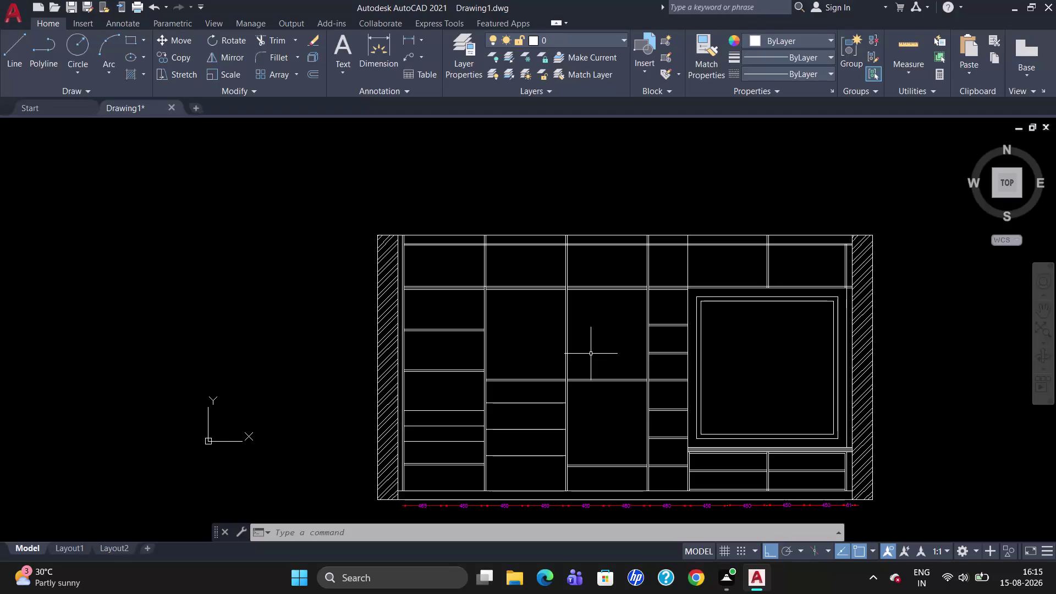
Zoom the view in on the top of the wardrobe's upper-left shelf column.
scroll(up, 3)
scroll(down, 3)
scroll(up, 3)
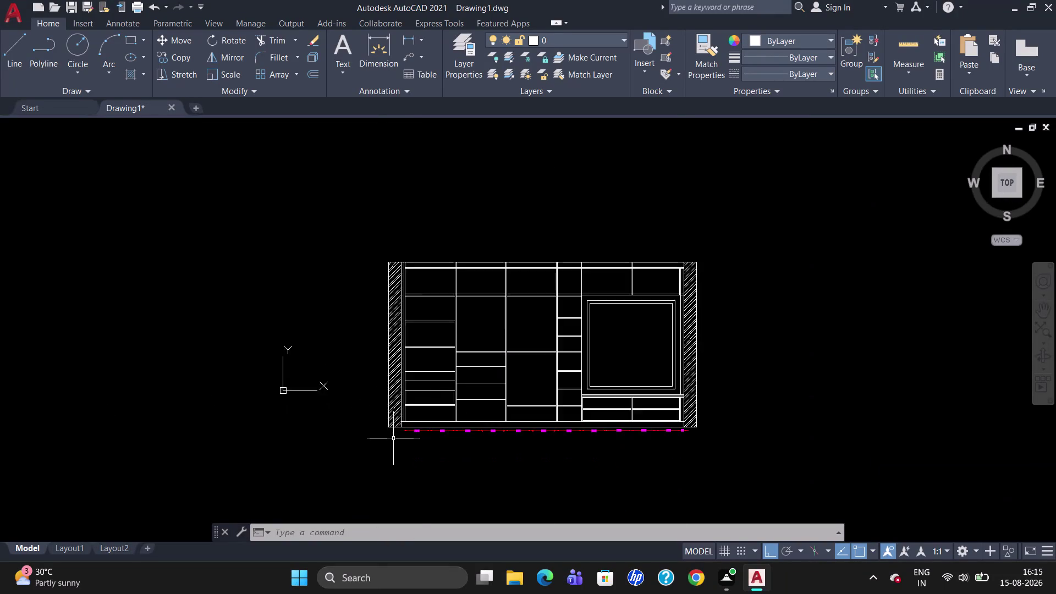
scroll(up, 3)
scroll(down, 3)
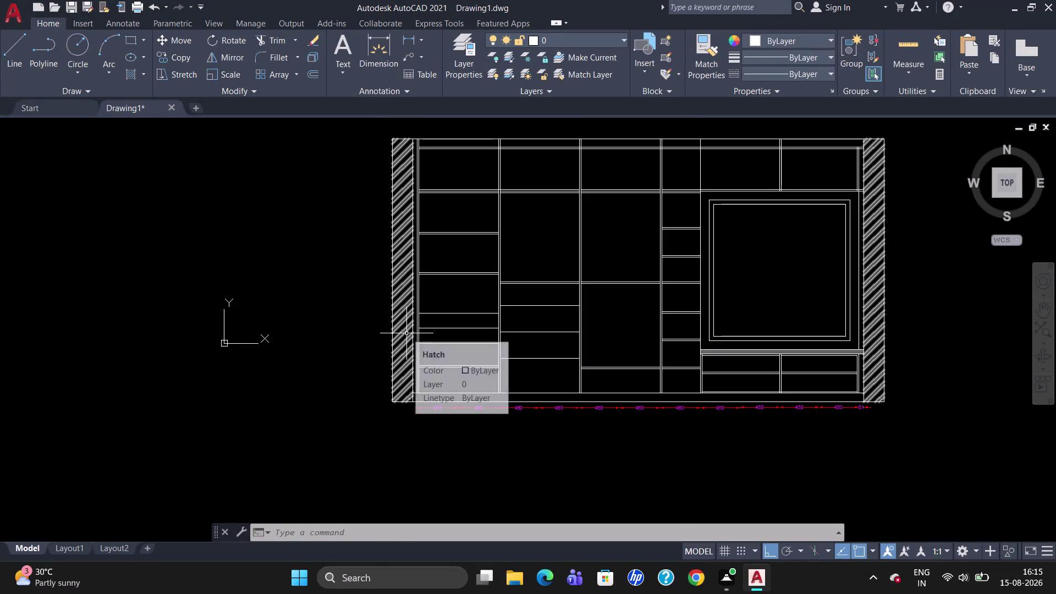
scroll(up, 3)
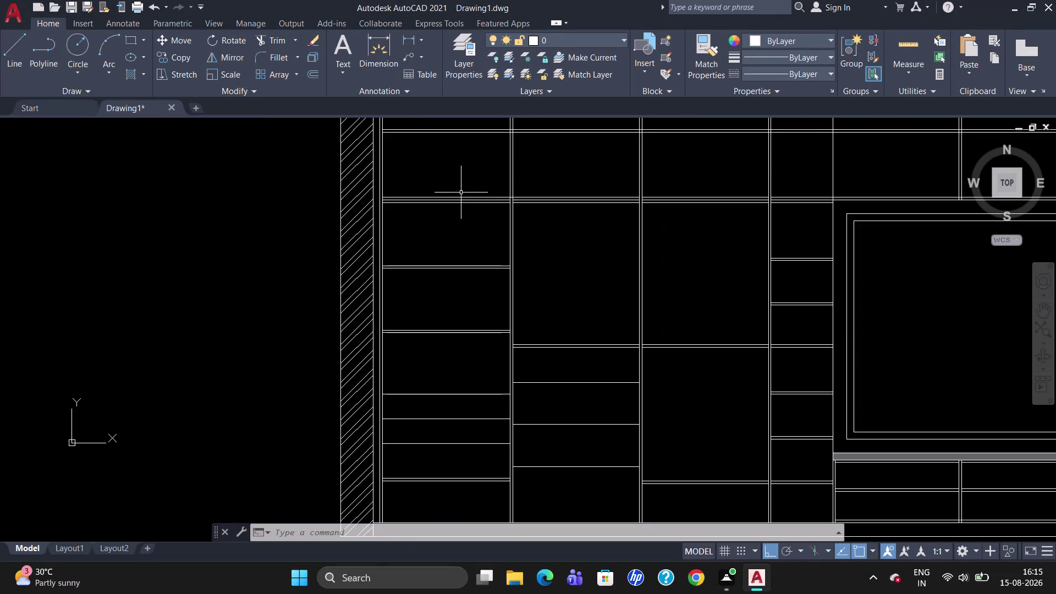
Add a 464 vertical dimension from the column top to the first shelf.
text(DLI)
key(Return)
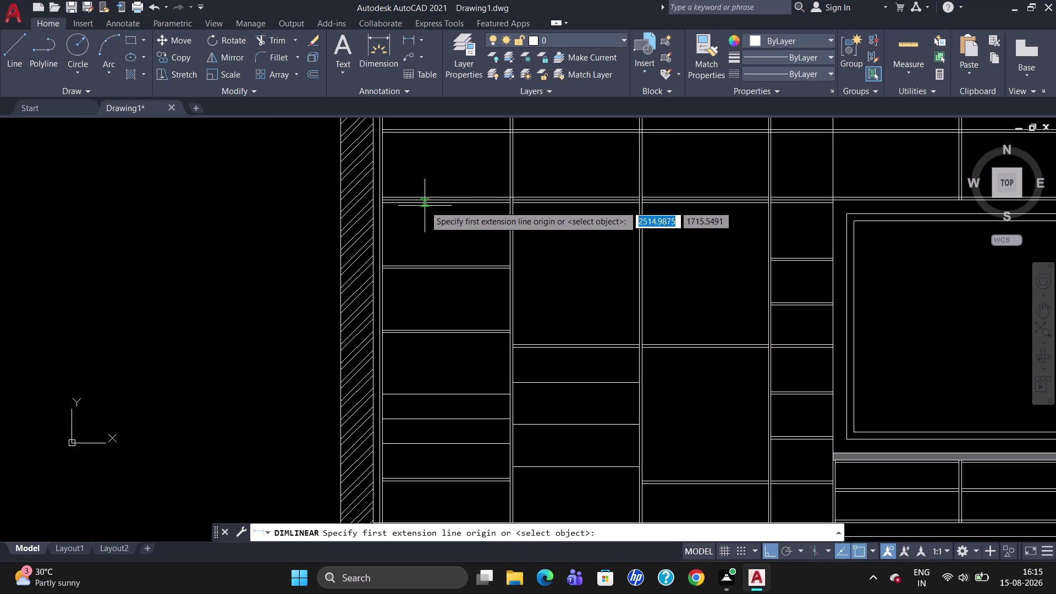
click(402, 133)
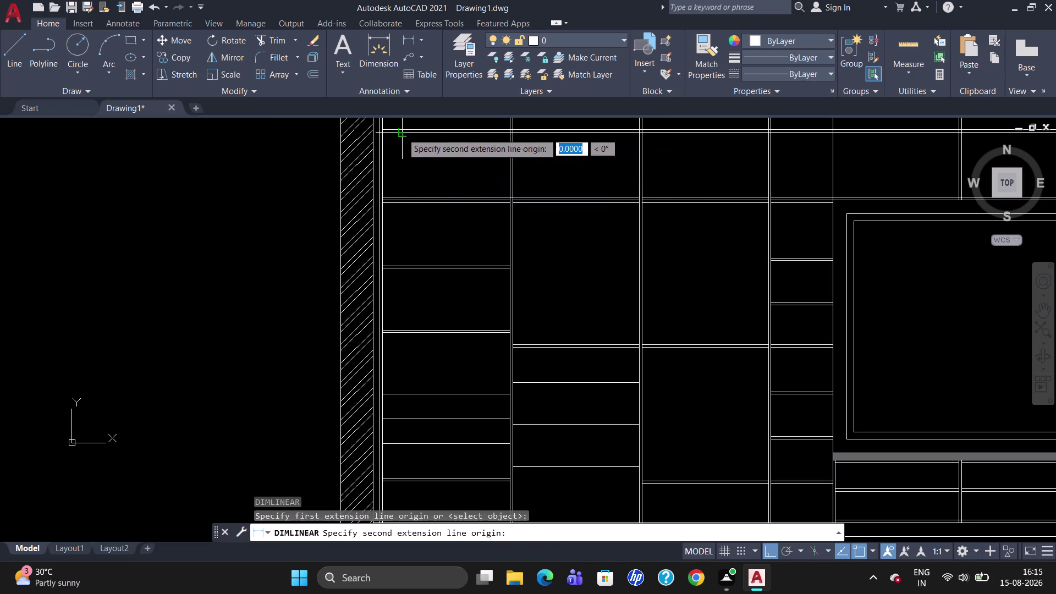
scroll(up, 3)
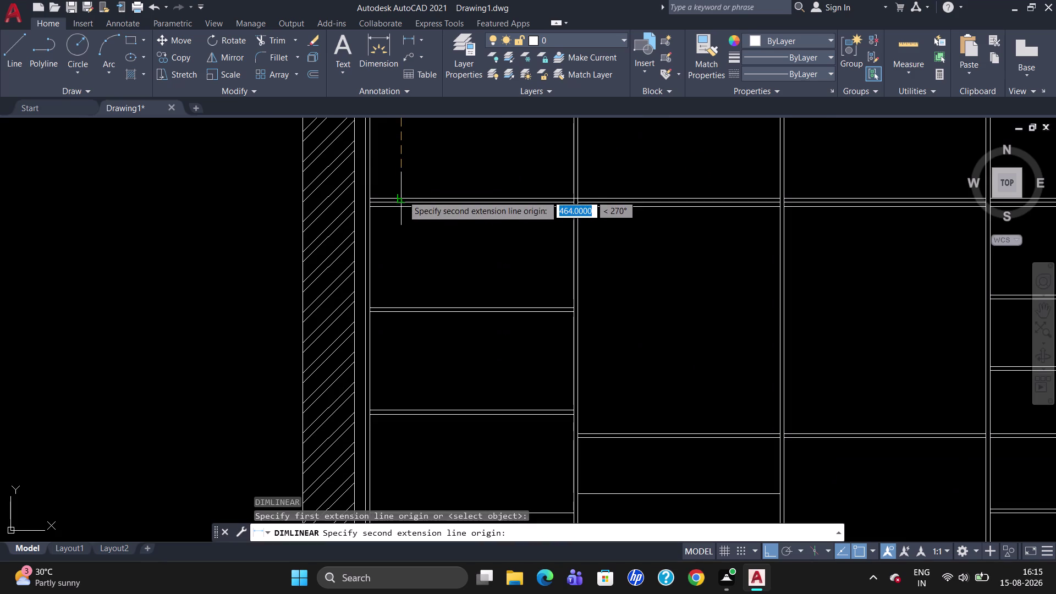
click(402, 197)
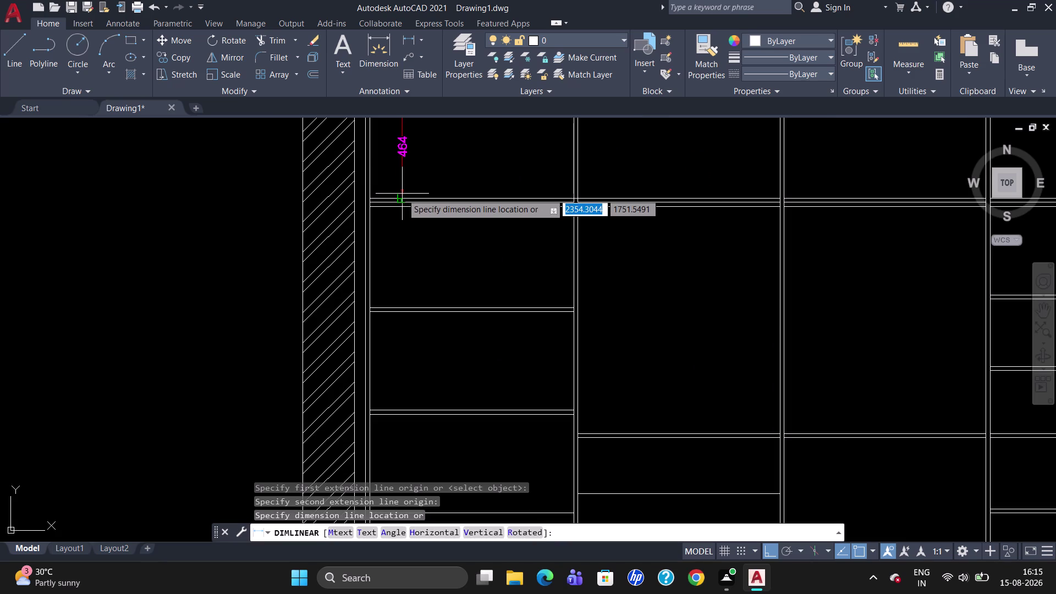
click(401, 193)
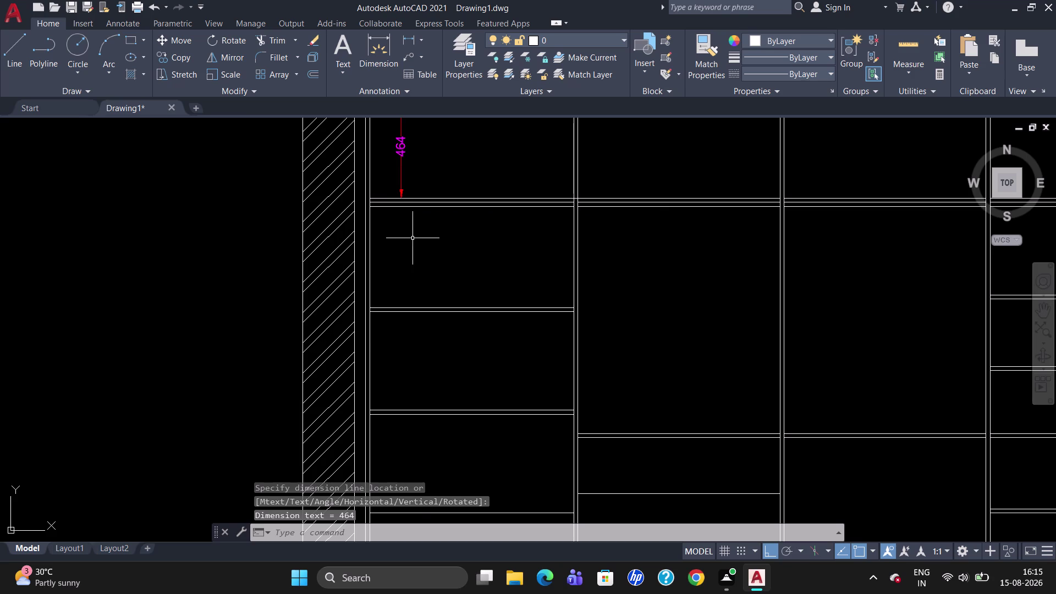
Add a 452 vertical dimension from the first shelf to the next one.
key(space)
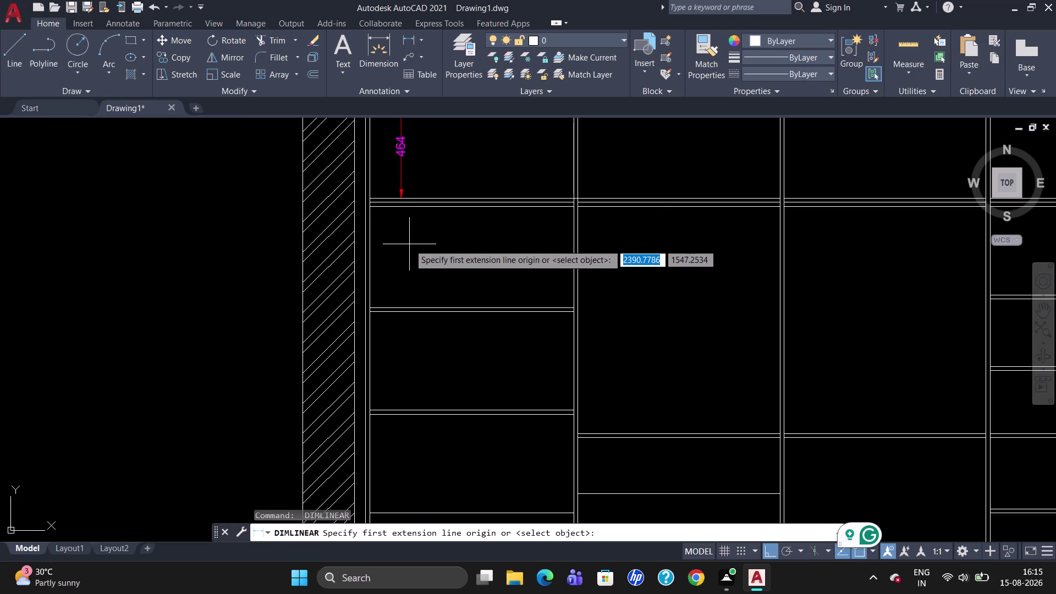
click(400, 205)
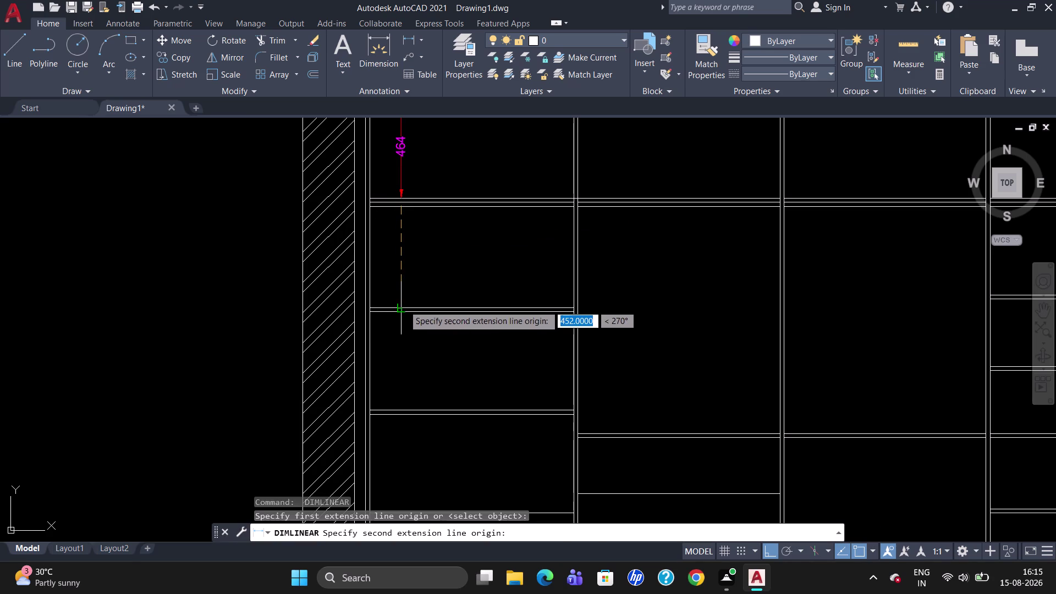
click(403, 304)
click(402, 303)
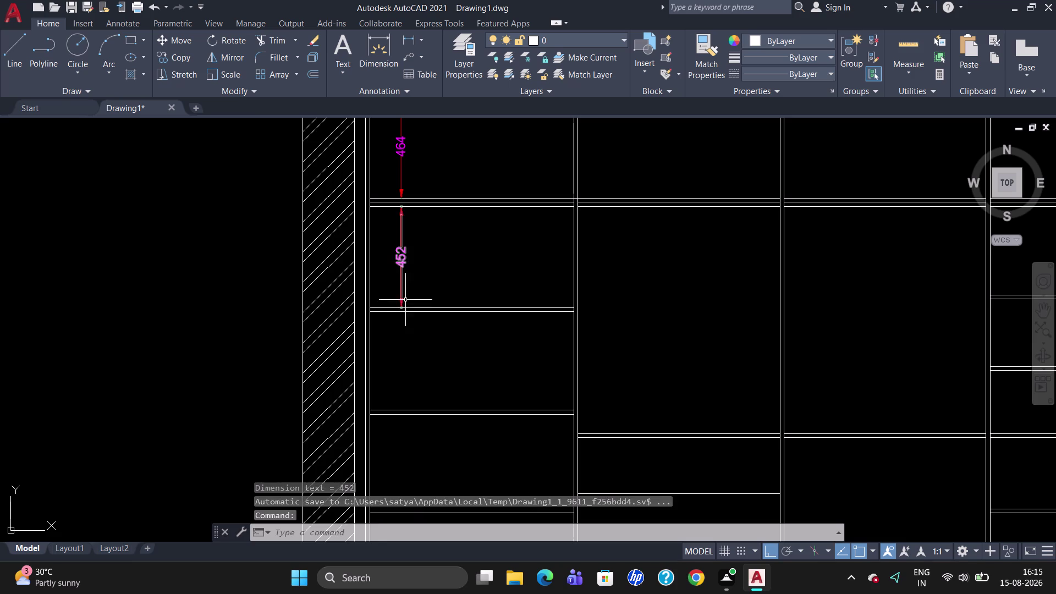
scroll(down, 3)
scroll(up, 3)
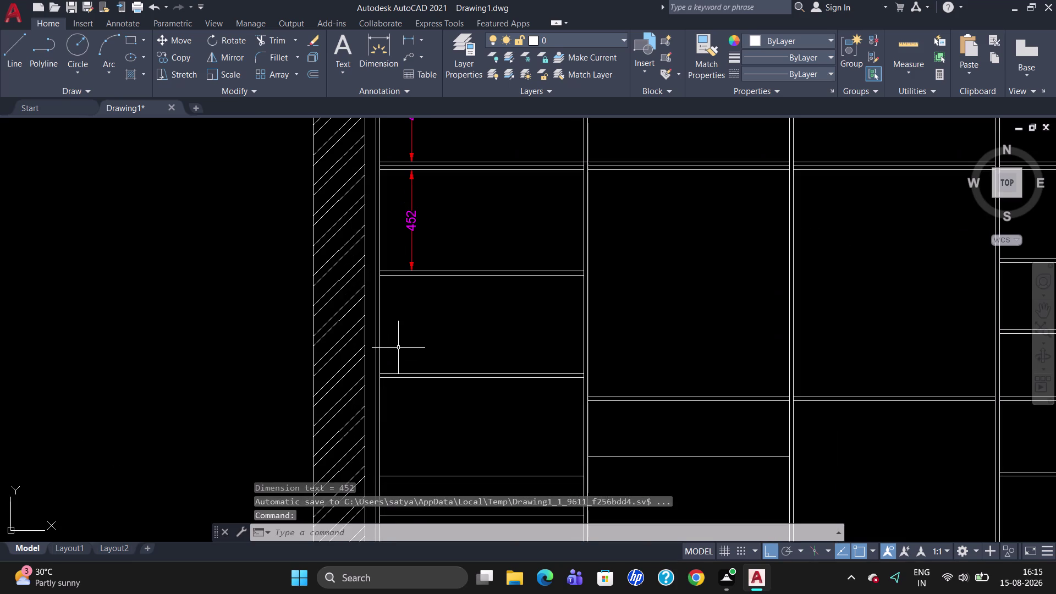
Add a 440 vertical dimension below the 452 in the left column.
text(D)
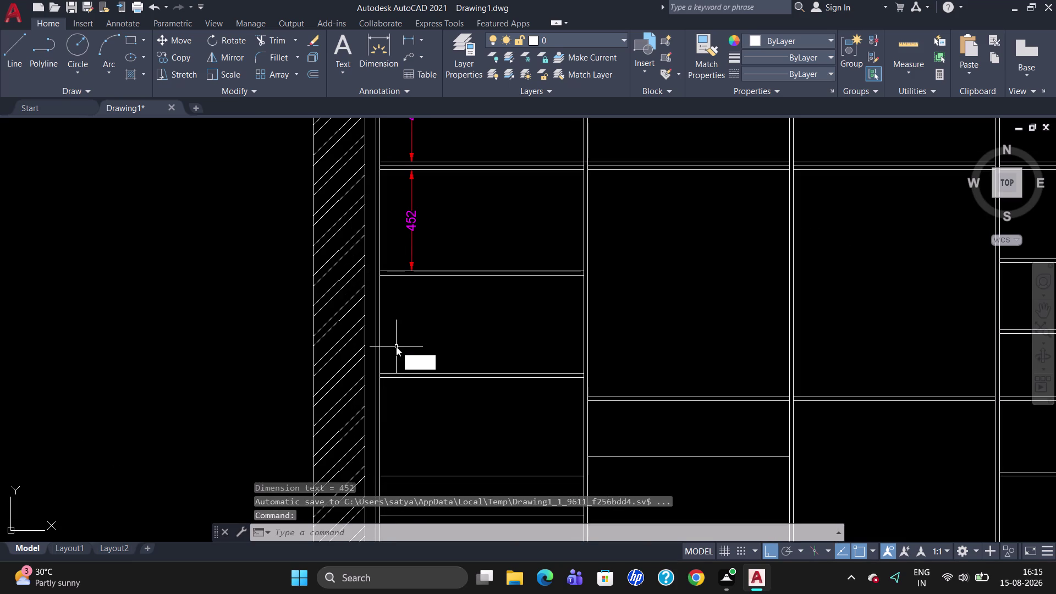
text(LI)
key(Return)
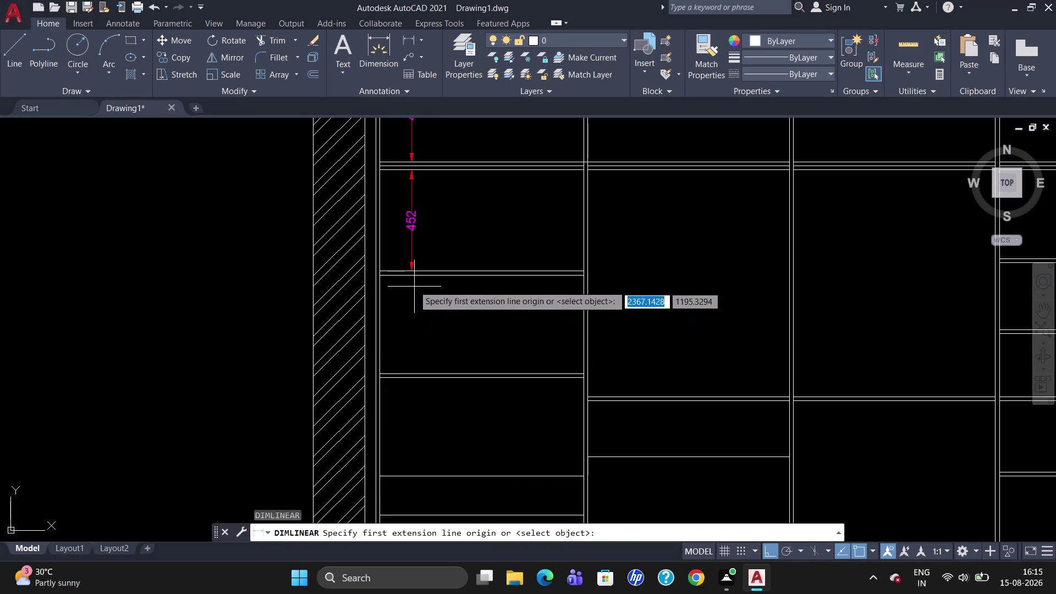
click(412, 277)
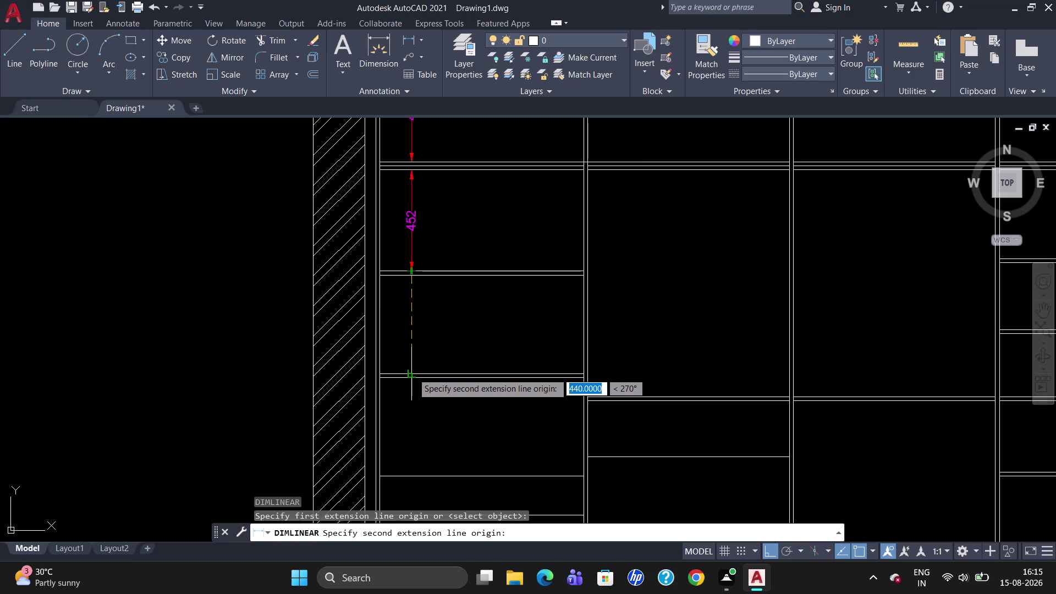
click(412, 372)
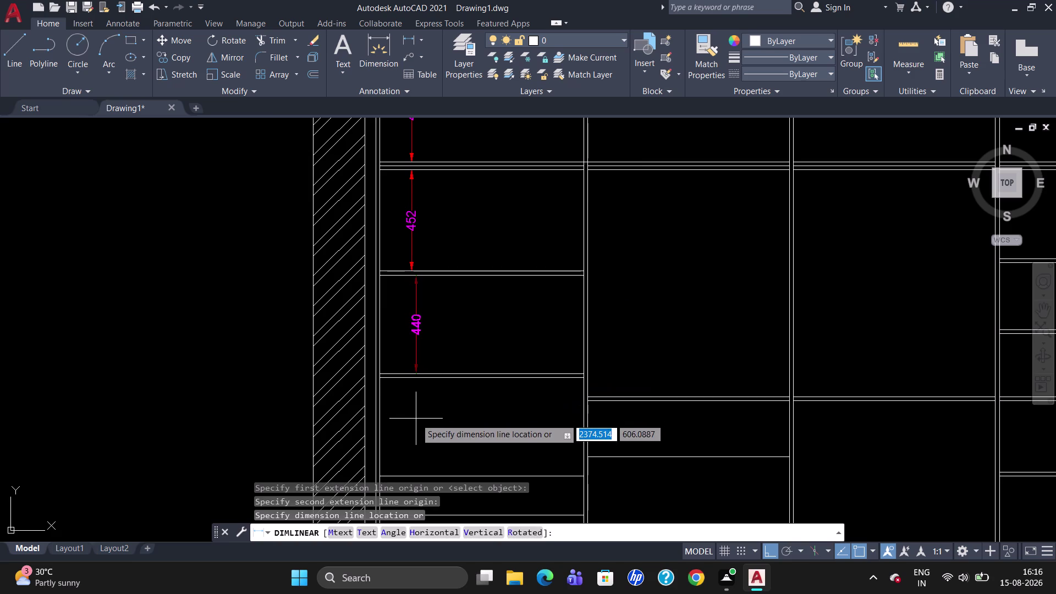
click(410, 413)
Adjust the view and start another linear dimension with DLI.
scroll(down, 3)
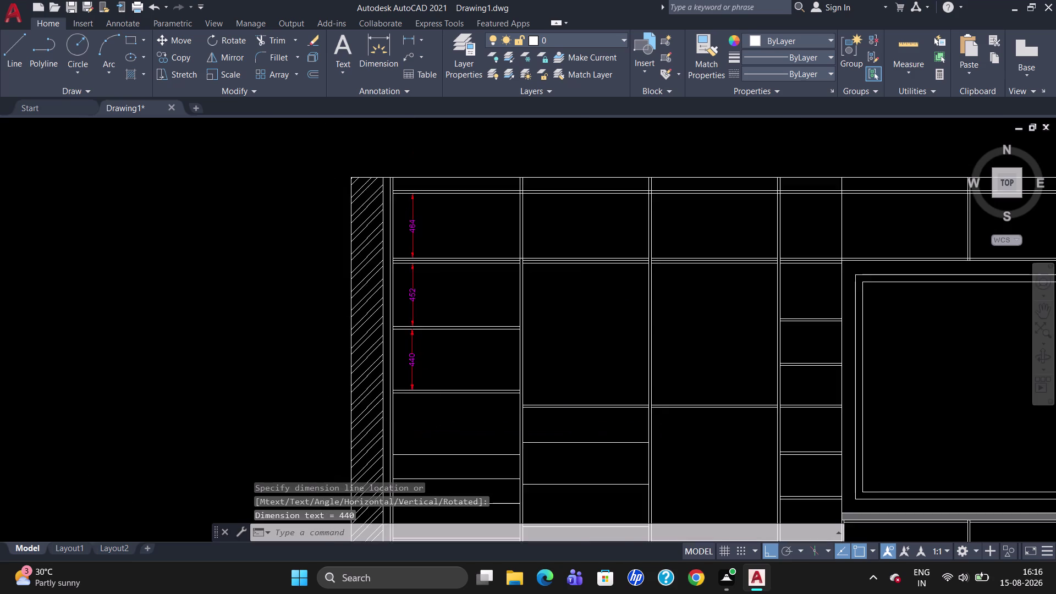
scroll(down, 3)
scroll(up, 3)
text(D)
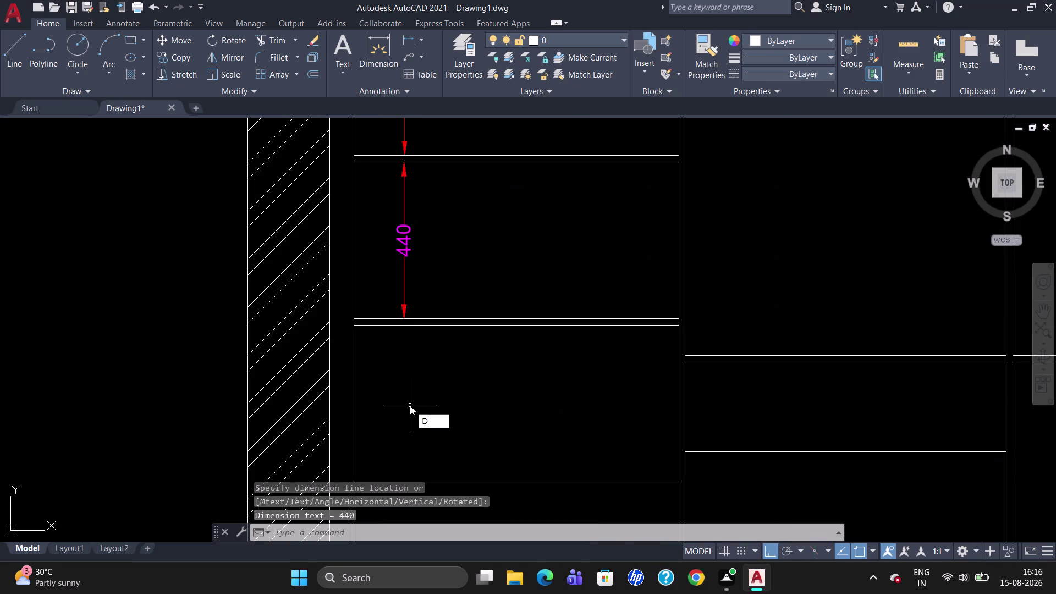
text(LI)
key(Return)
Add a second 440 vertical dimension to the next shelf down.
scroll(down, 3)
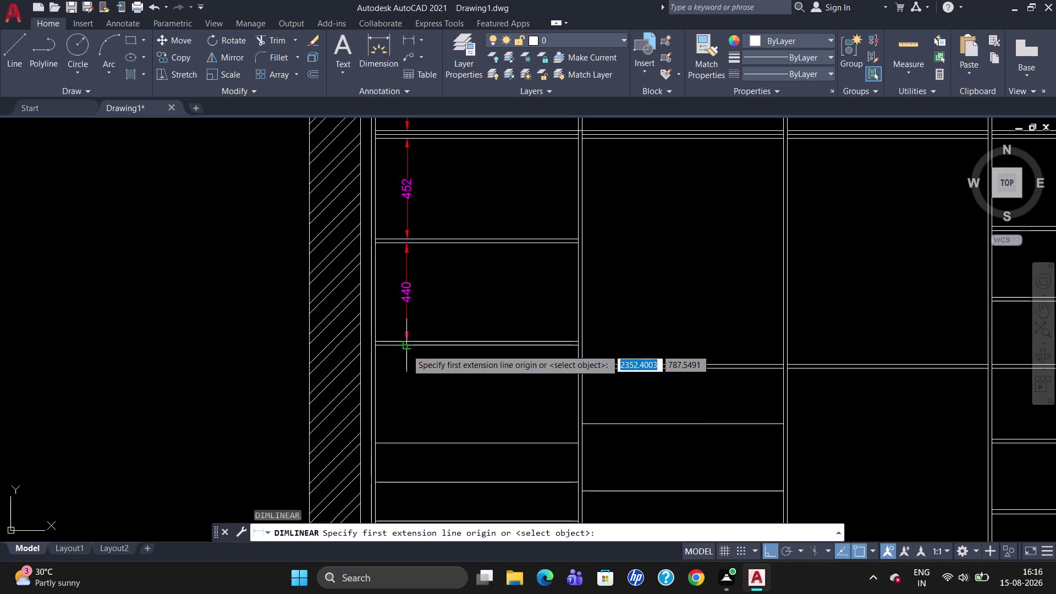
click(407, 349)
click(404, 442)
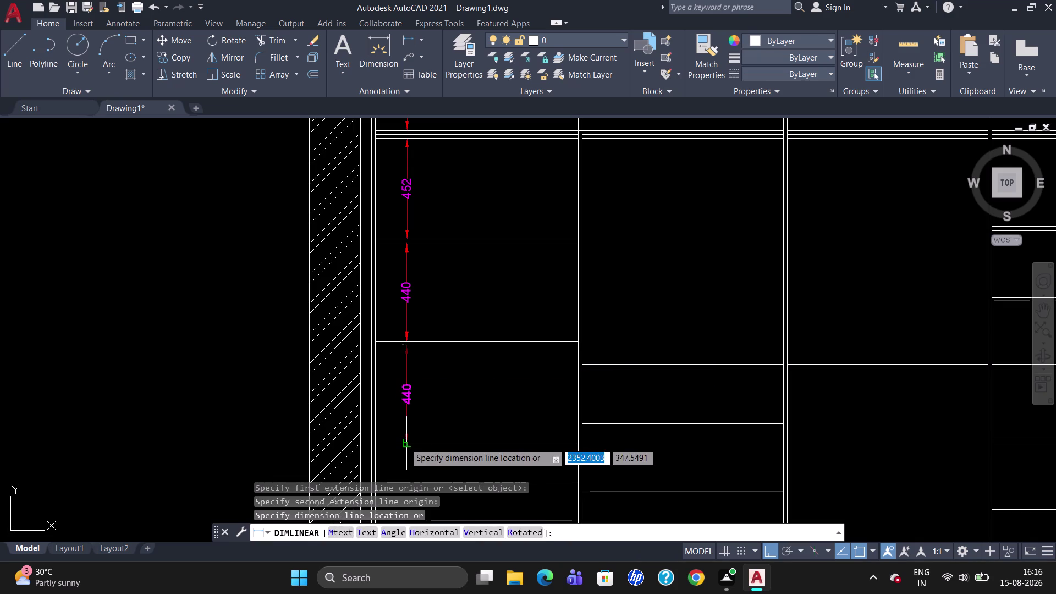
click(404, 442)
scroll(down, 3)
scroll(up, 3)
scroll(down, 3)
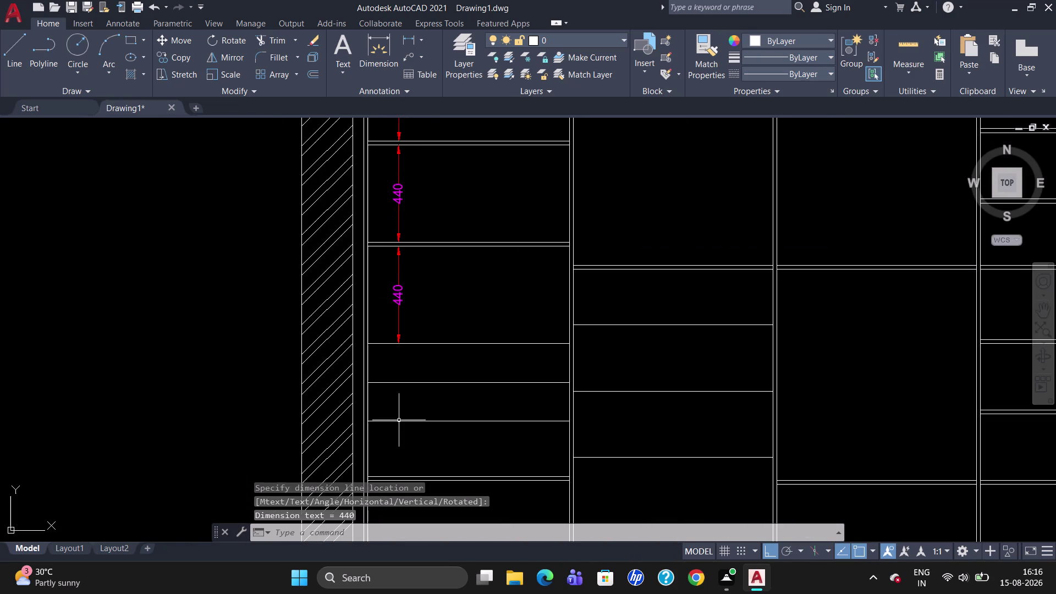
Add a 175 vertical dimension below the second 440.
key(space)
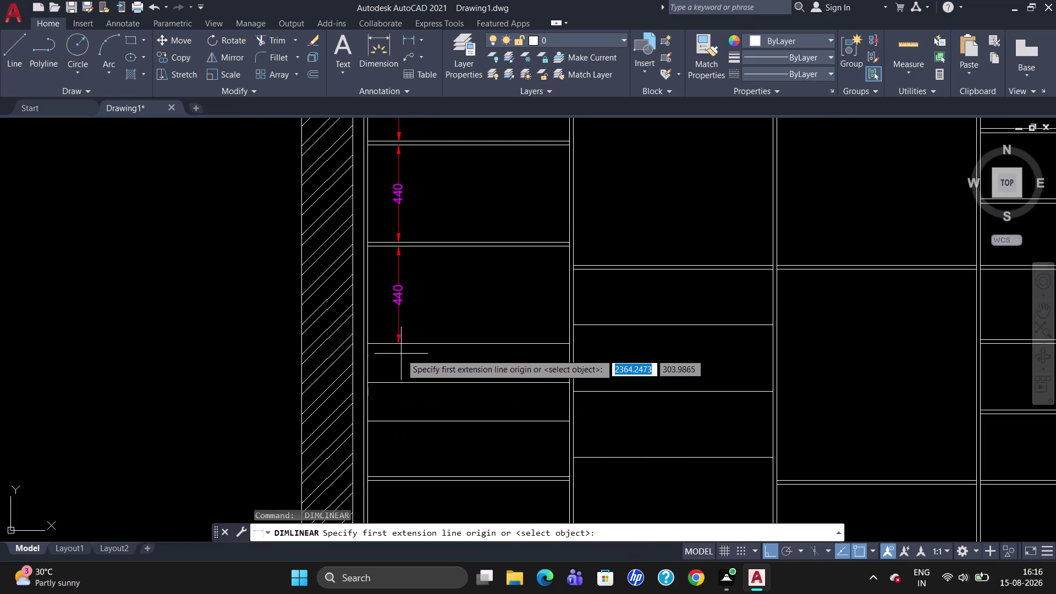
click(397, 348)
click(397, 384)
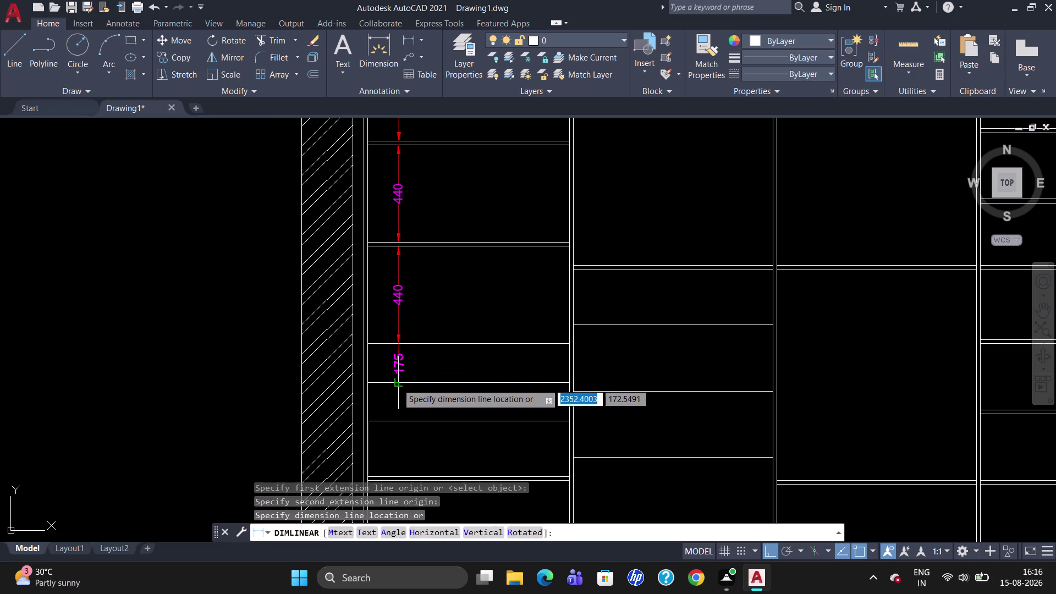
click(397, 384)
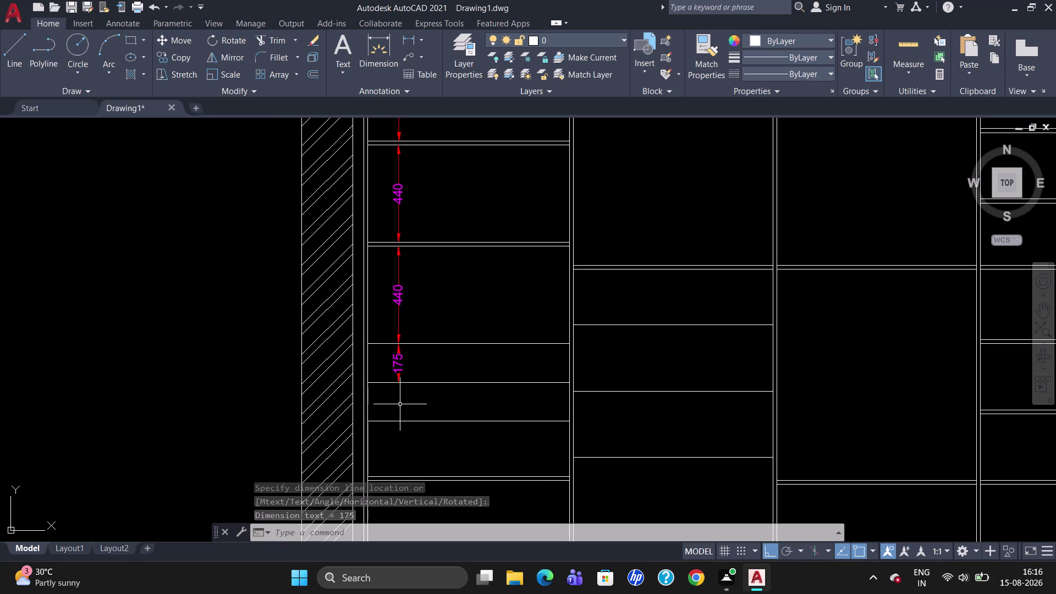
Add a second 175 vertical dimension below the first one.
key(space)
click(400, 385)
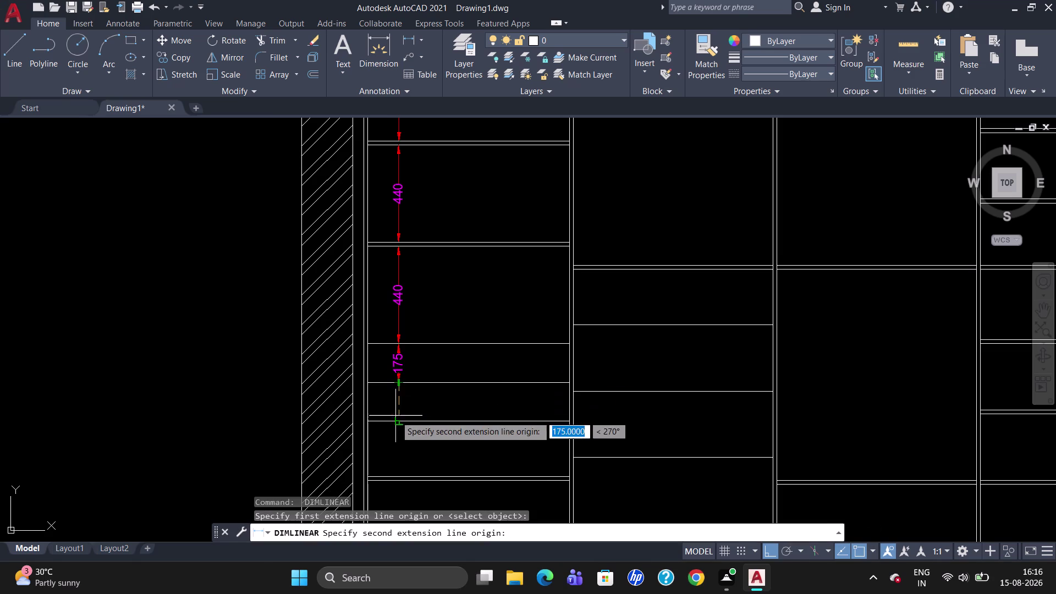
click(397, 420)
click(397, 419)
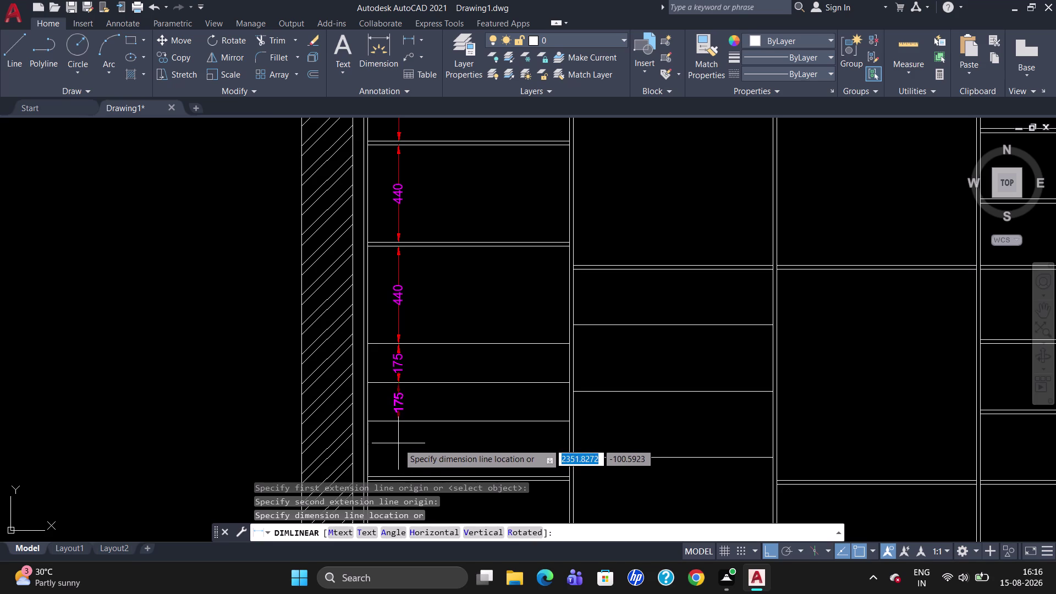
click(398, 443)
scroll(down, 3)
scroll(up, 3)
scroll(down, 3)
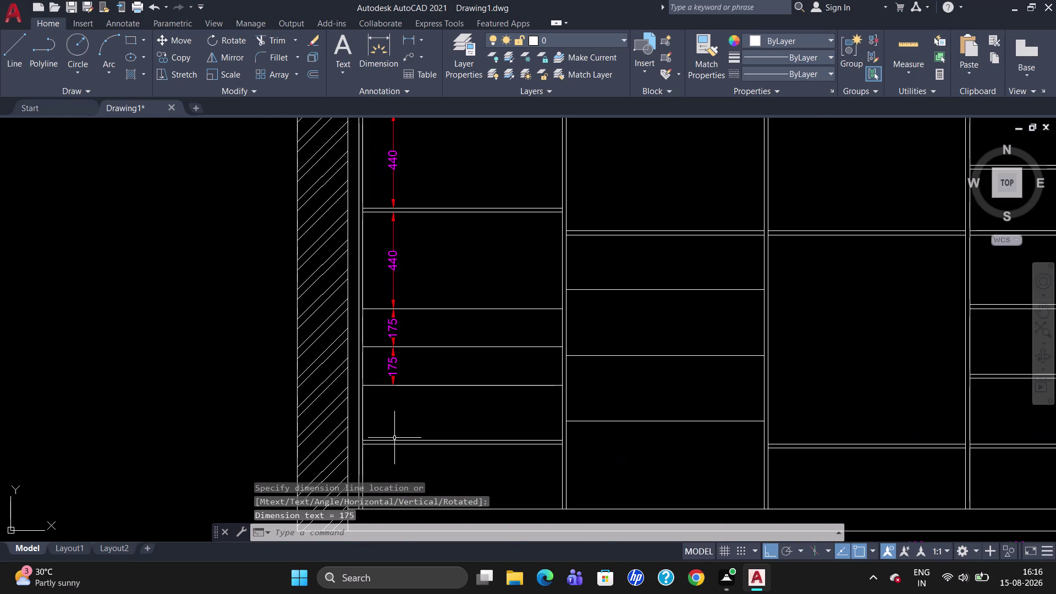
scroll(up, 3)
Add a 250 vertical dimension under the two 175s, then zoom out.
key(space)
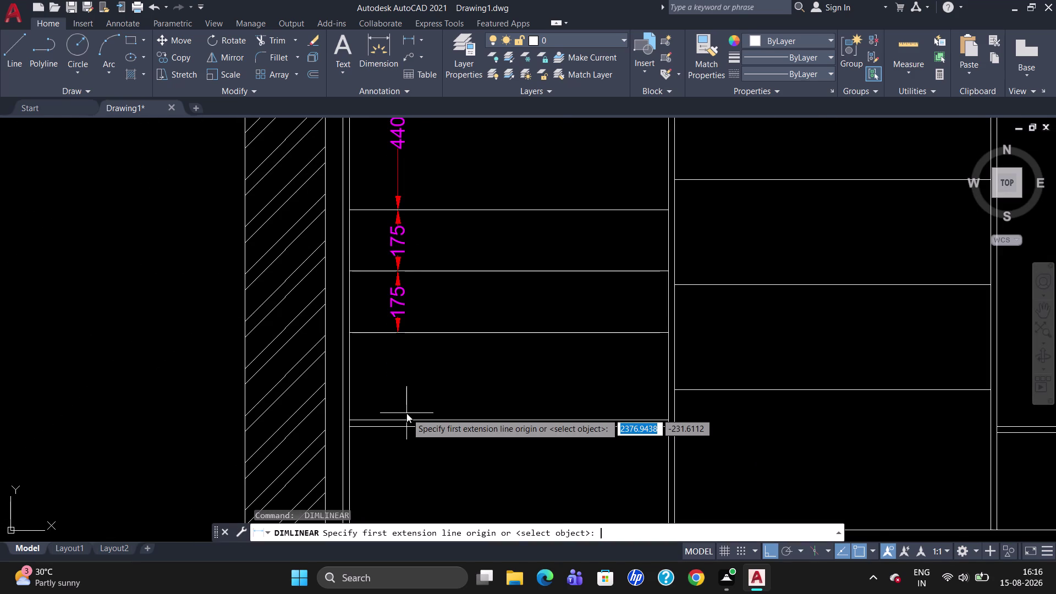
click(394, 337)
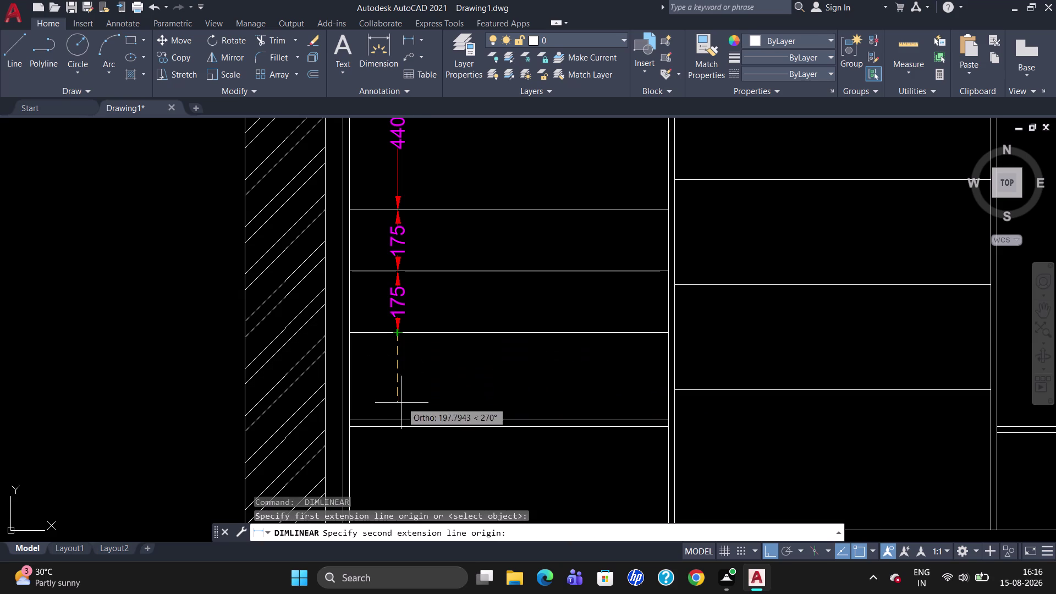
click(397, 420)
click(398, 420)
scroll(down, 3)
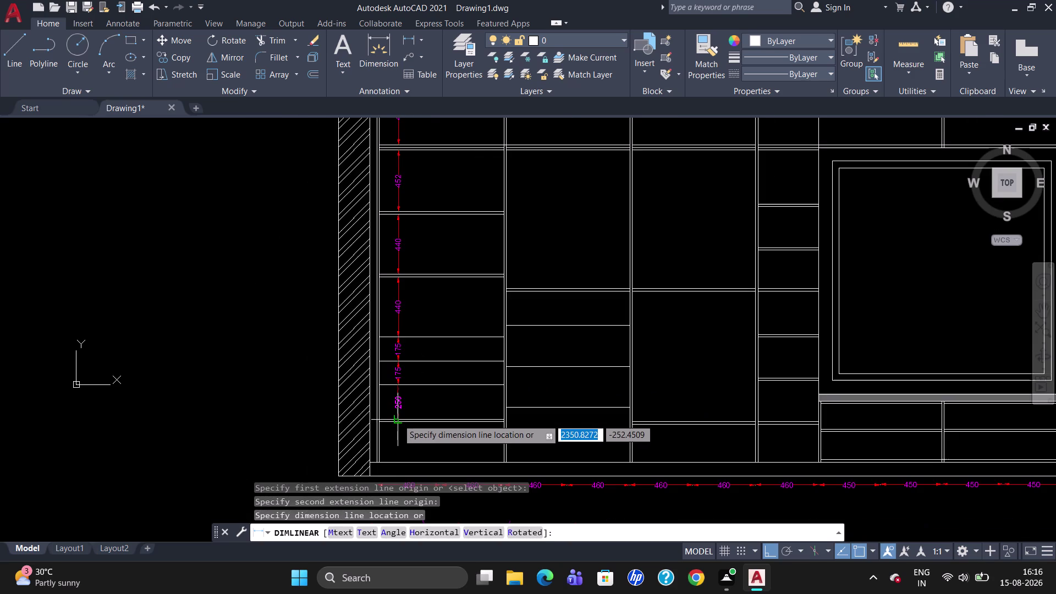
scroll(up, 3)
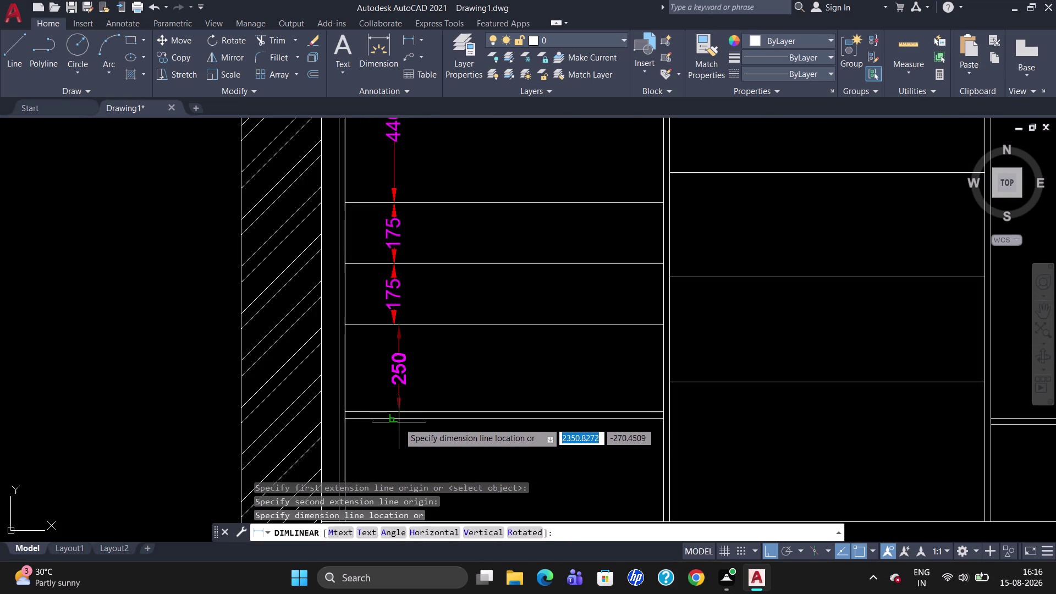
click(396, 420)
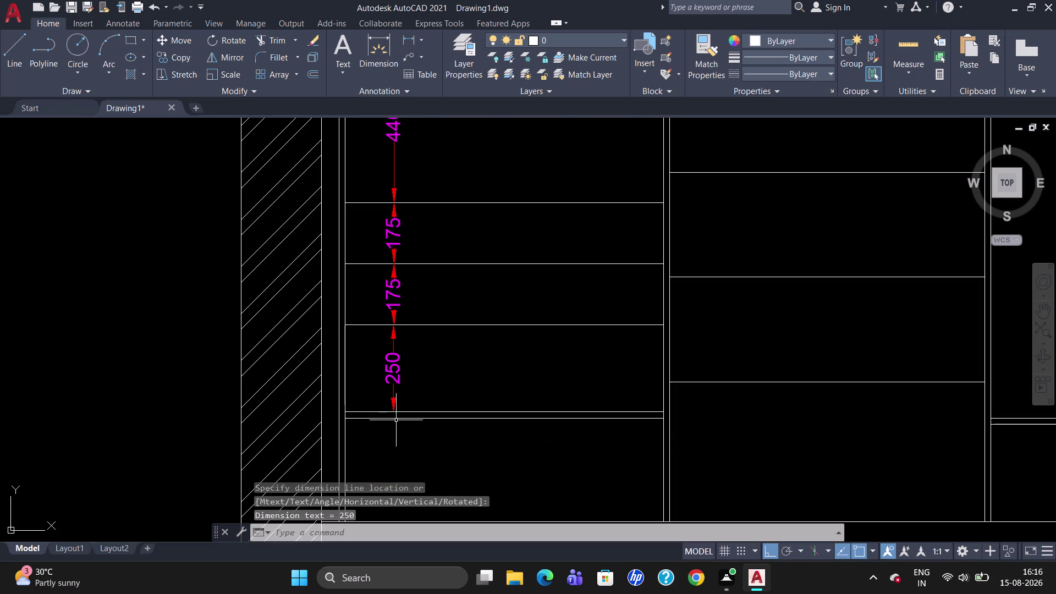
scroll(down, 3)
scroll(up, 3)
scroll(down, 3)
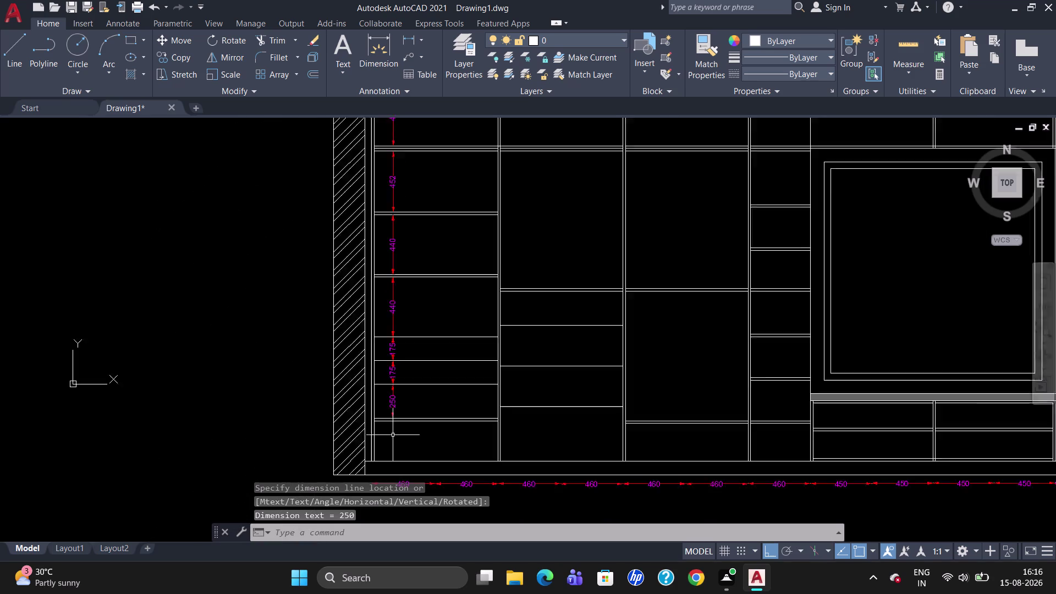
scroll(down, 3)
Dimension 296 from the lowest left-column shelf down to the wardrobe base.
key(space)
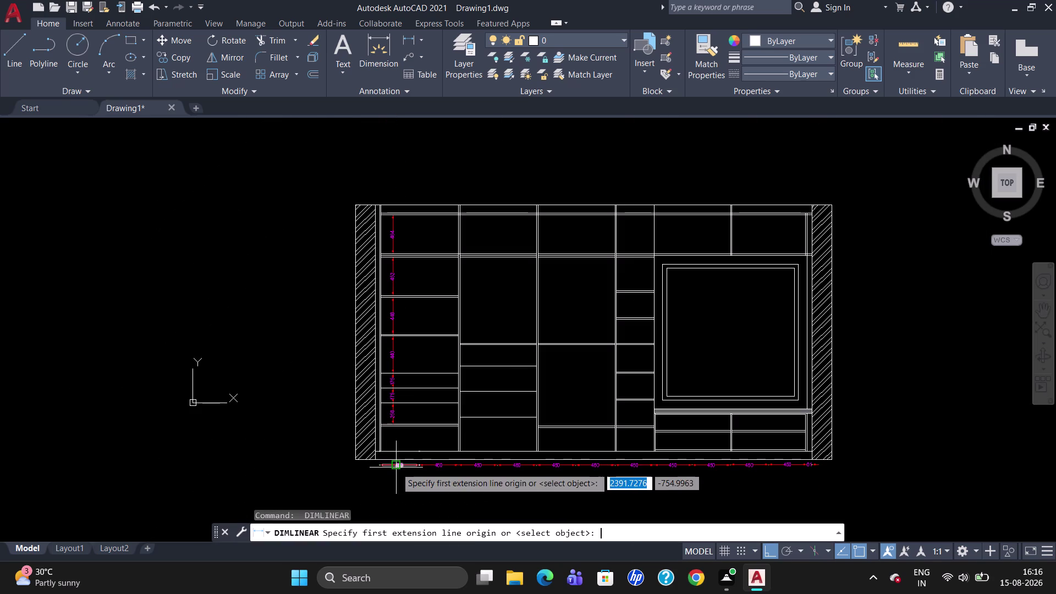
scroll(up, 3)
scroll(up, 3)
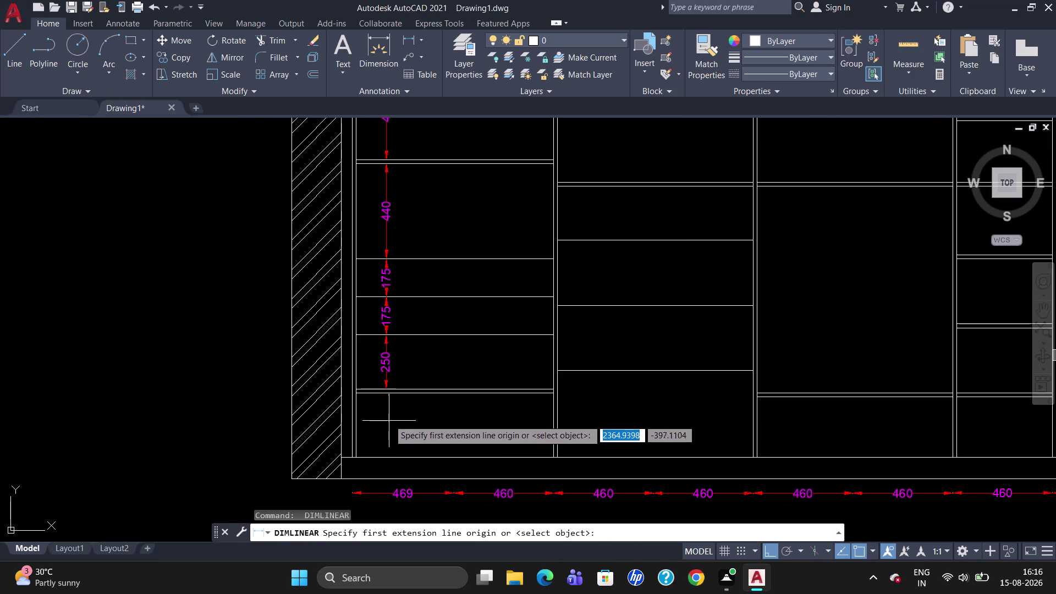
click(386, 393)
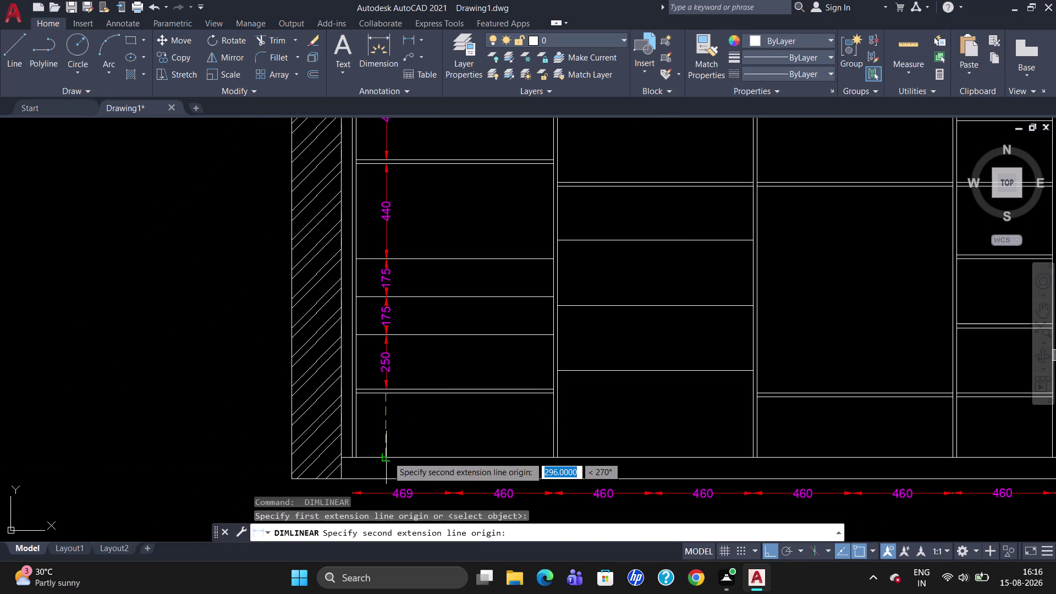
click(387, 456)
click(387, 456)
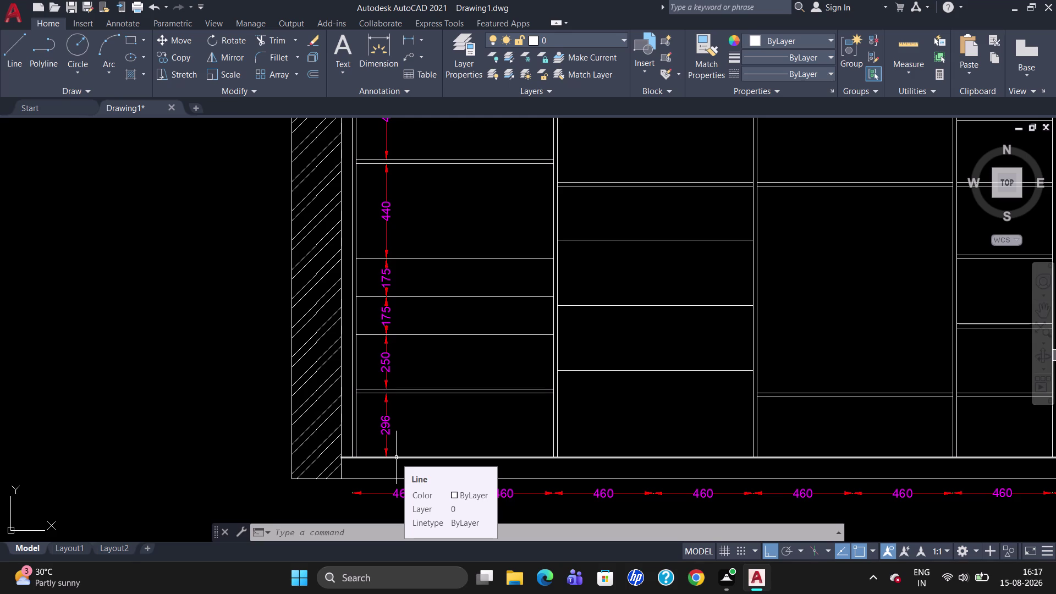
scroll(down, 3)
scroll(up, 3)
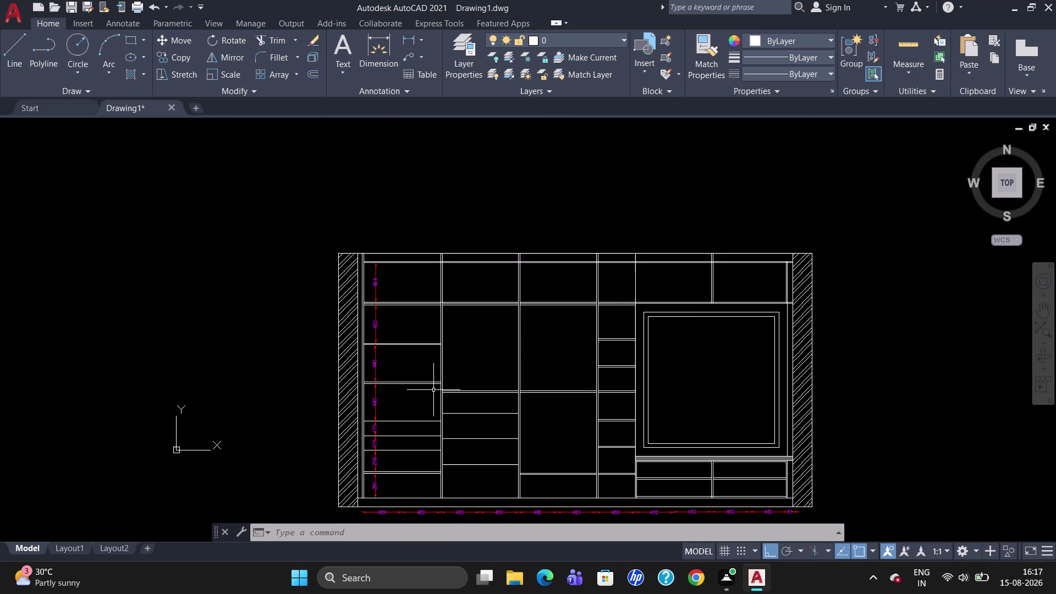
scroll(up, 3)
scroll(down, 3)
scroll(up, 3)
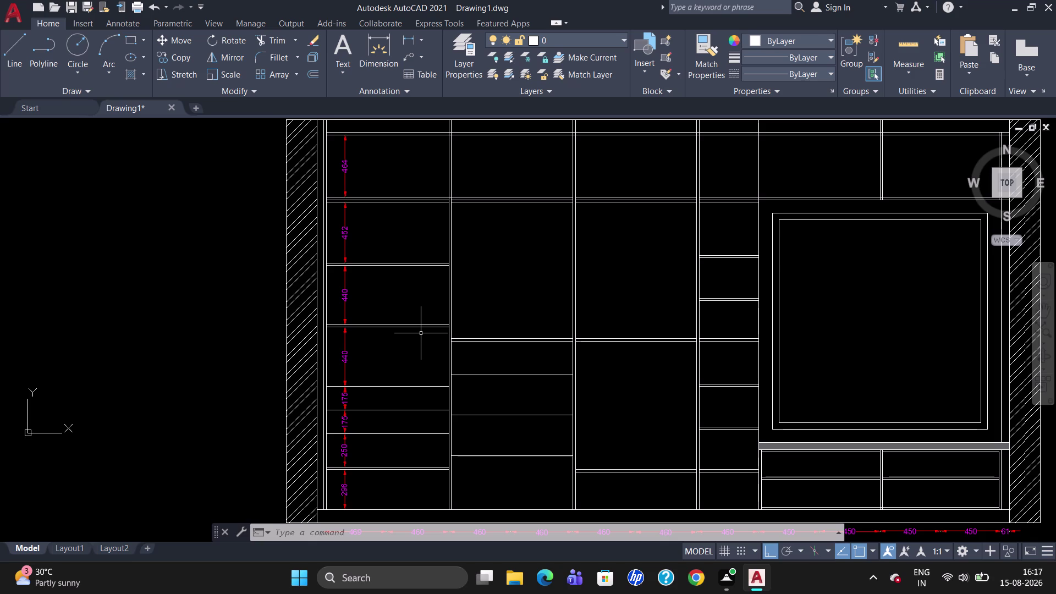
scroll(up, 3)
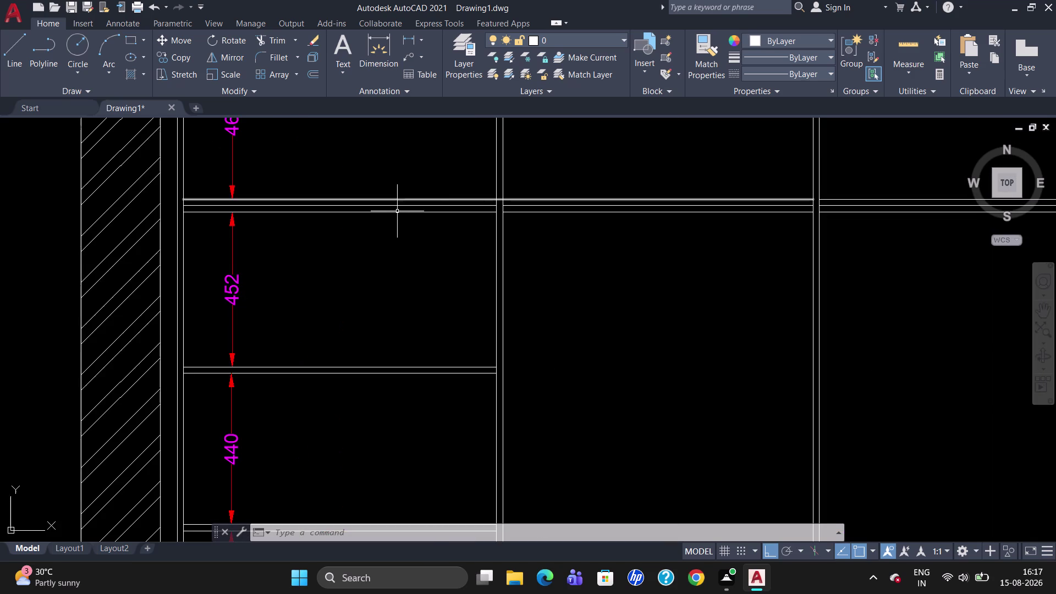
text(DLI)
key(Return)
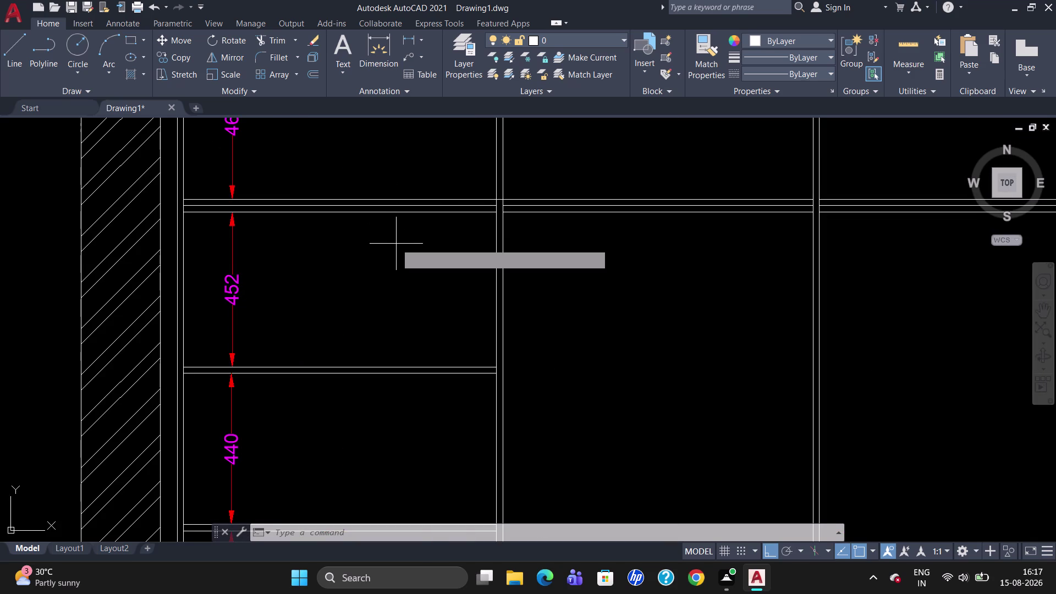
click(393, 200)
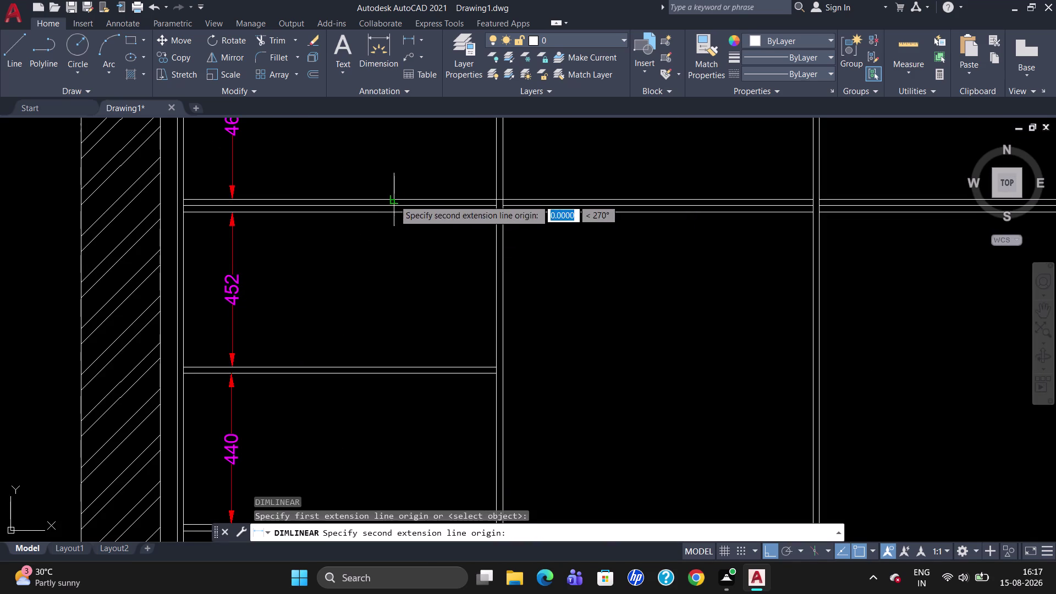
click(396, 216)
click(396, 215)
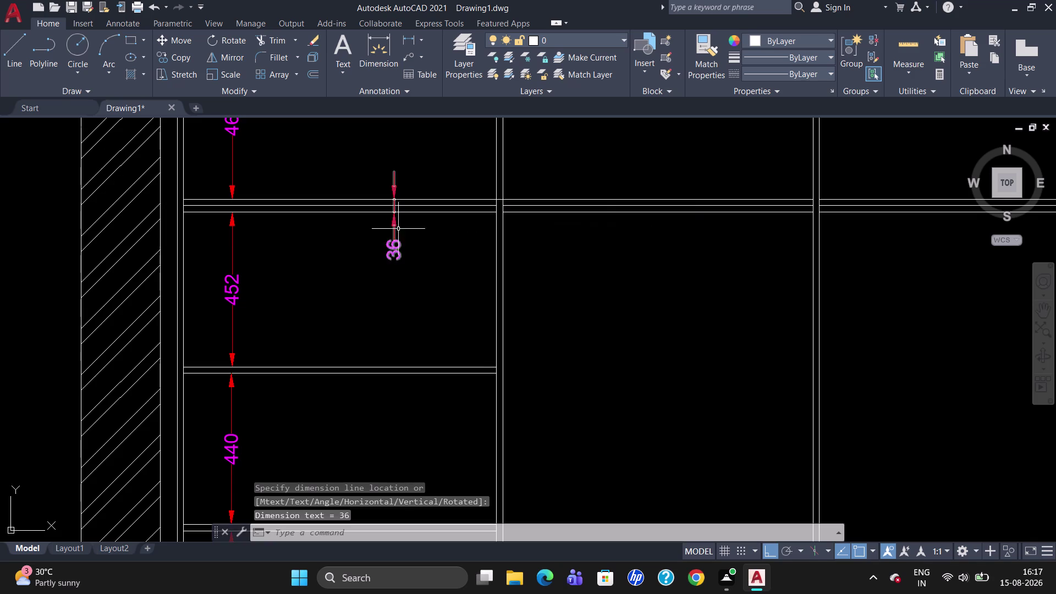
key(Escape)
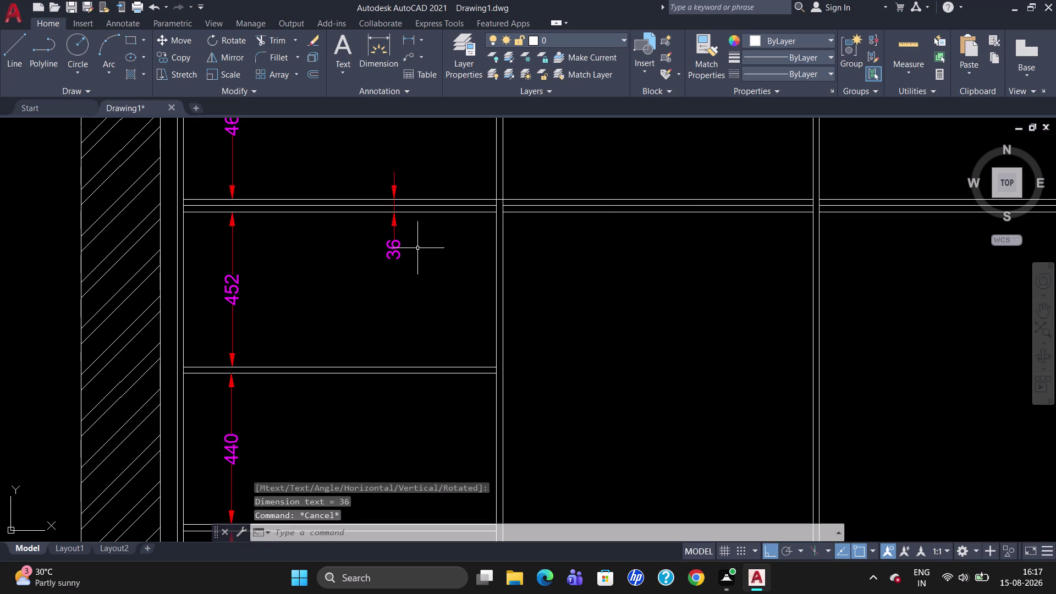
click(392, 235)
key(Delete)
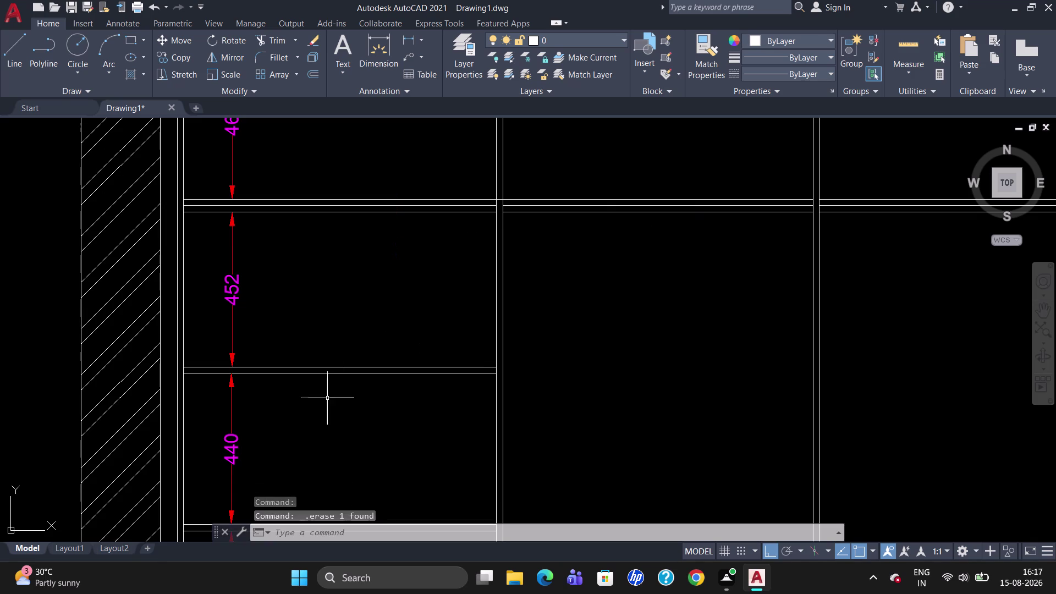
scroll(down, 3)
scroll(up, 3)
scroll(down, 3)
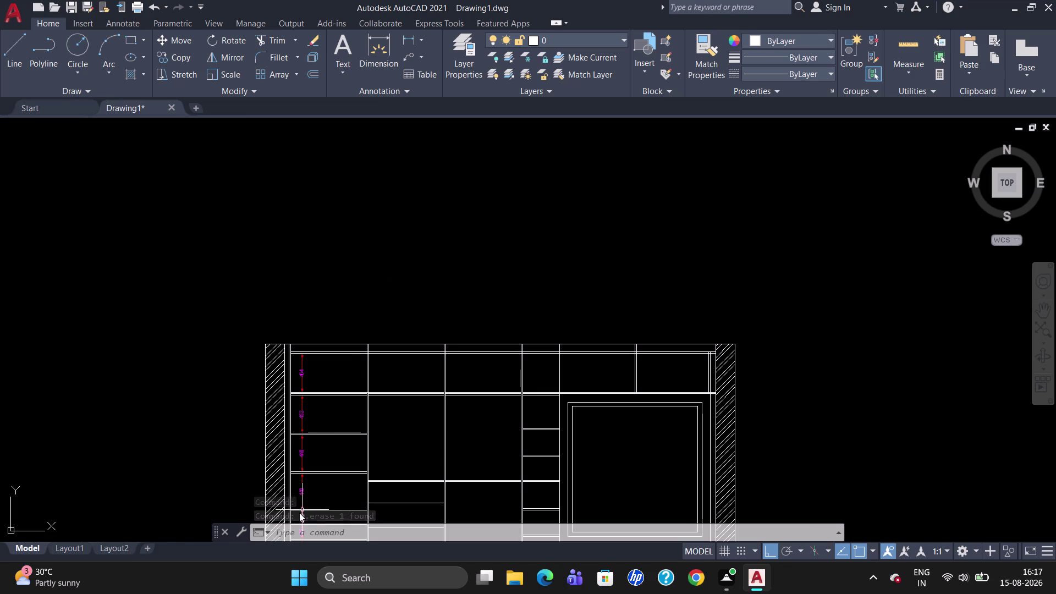
scroll(up, 3)
scroll(down, 3)
Delete the 250 and 296 dimensions from the left column.
scroll(up, 3)
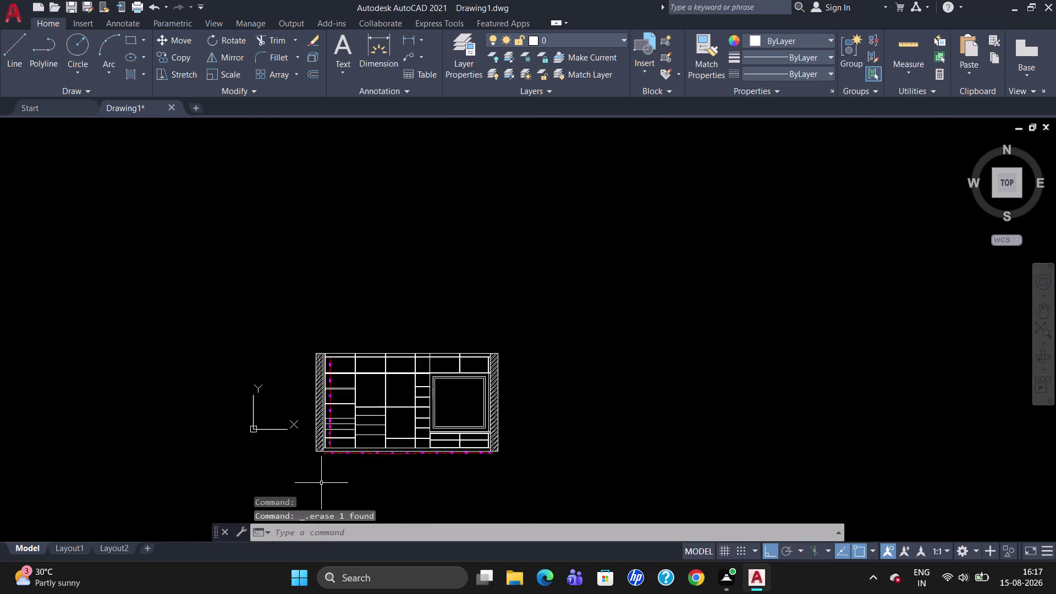
scroll(up, 3)
scroll(down, 3)
scroll(up, 3)
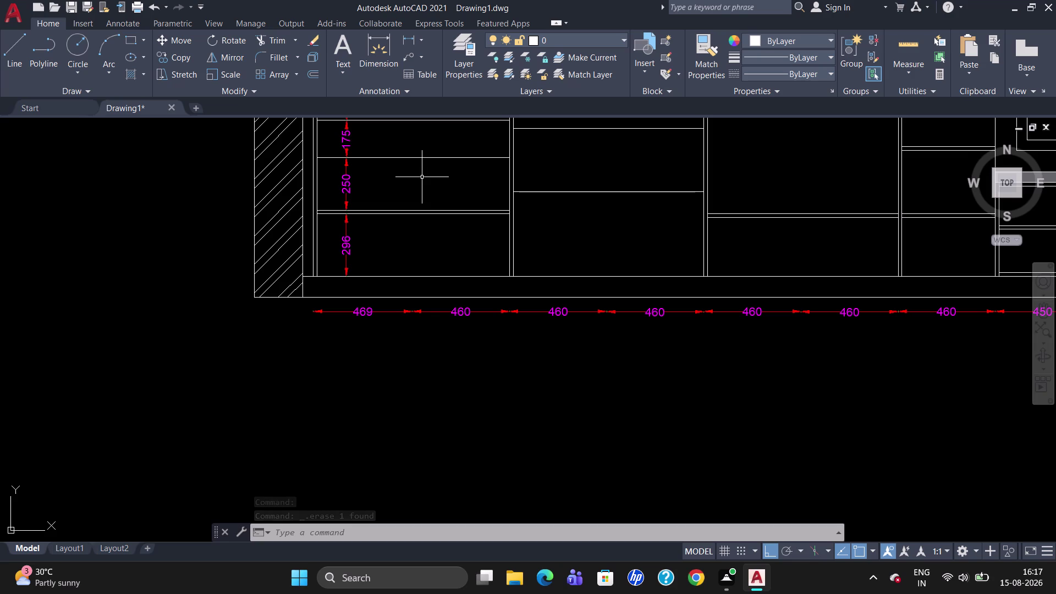
scroll(up, 3)
scroll(down, 3)
click(339, 184)
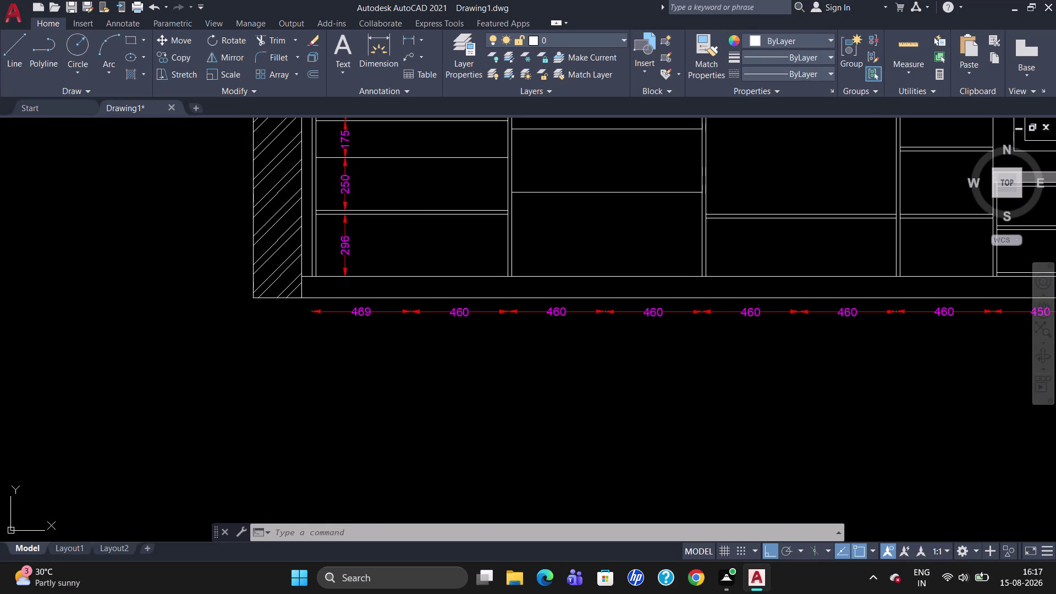
click(346, 241)
key(Delete)
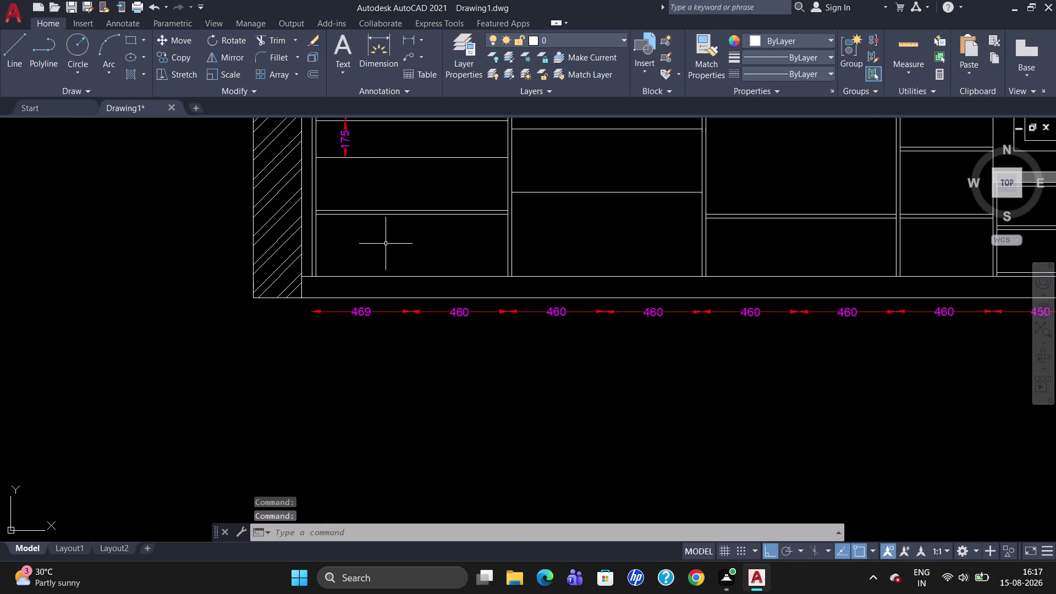
Erase the lower shelf line and begin an OFFSET of 175.
click(377, 209)
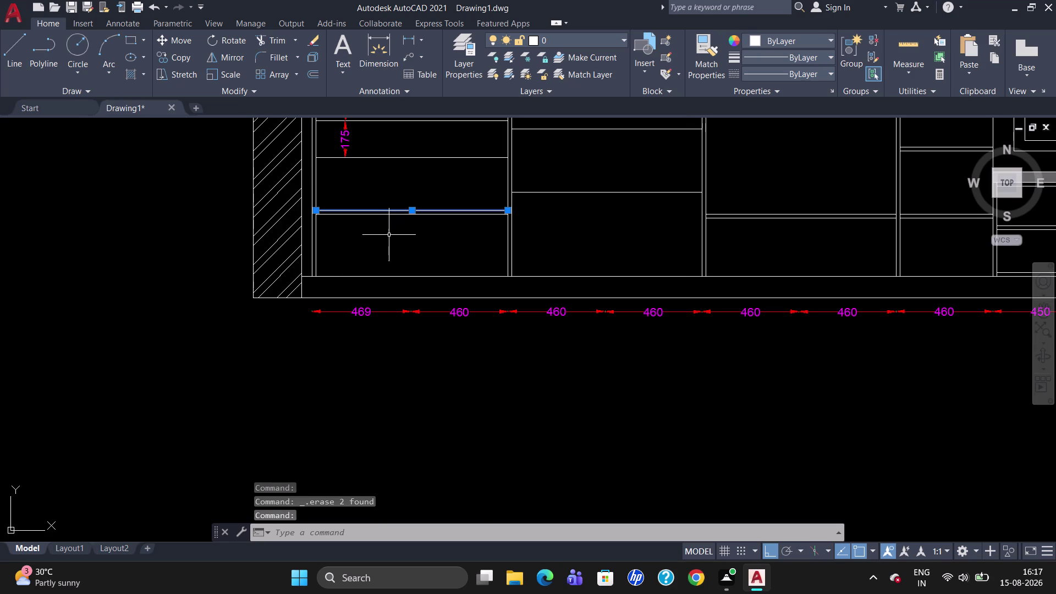
key(Delete)
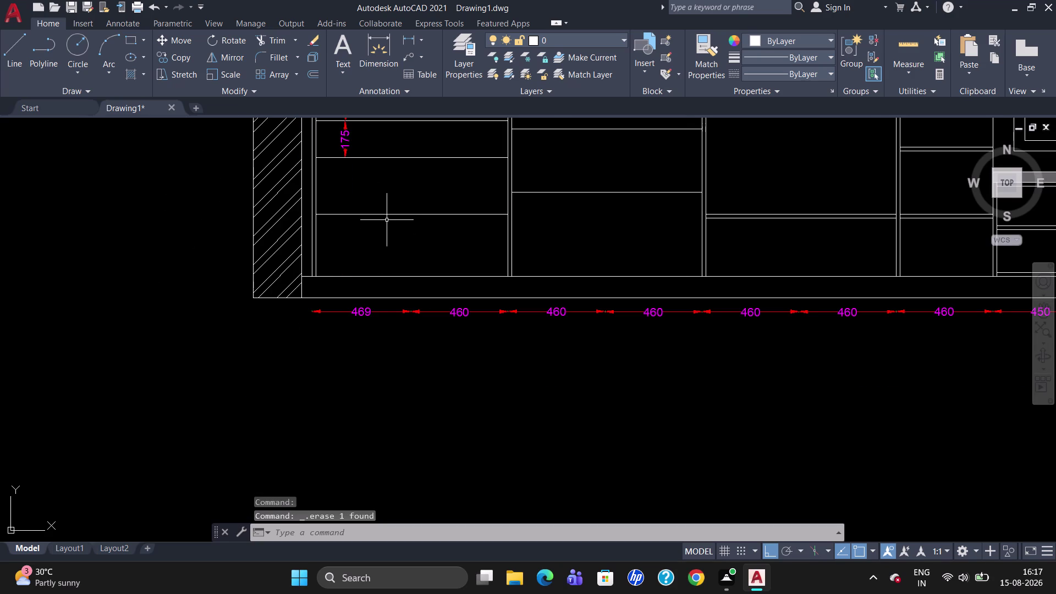
click(388, 216)
key(Delete)
key(o)
key(Return)
key(1)
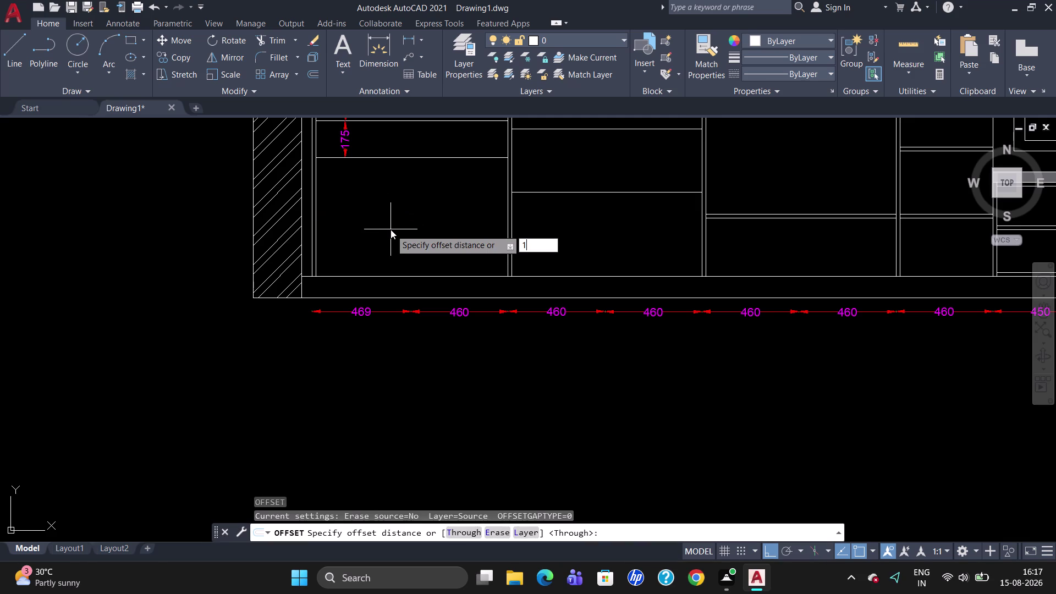
Offset the shelf line 175 downward to create a new shelf.
text(75)
key(Return)
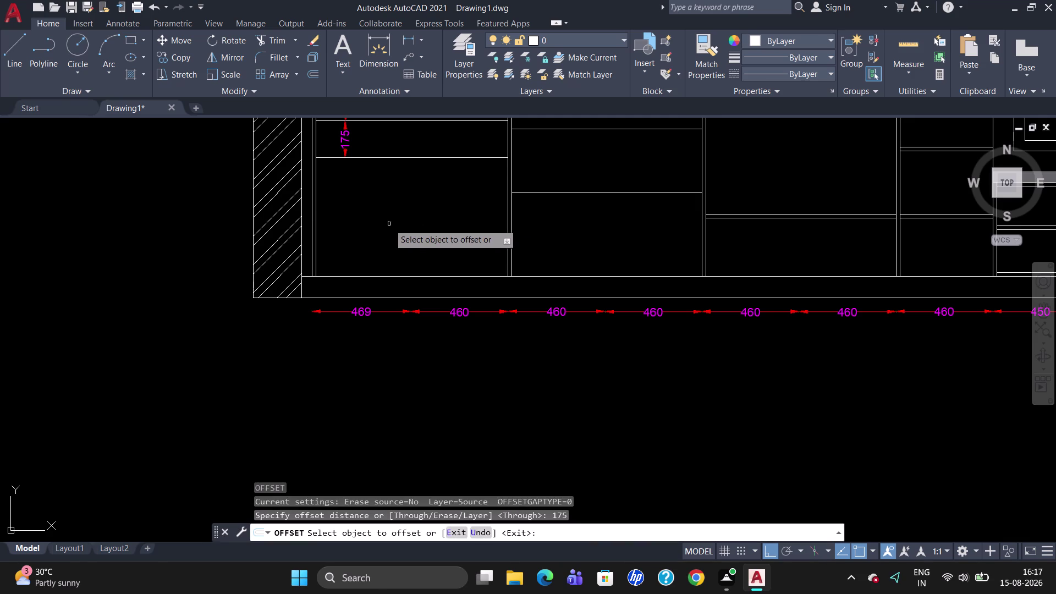
click(395, 160)
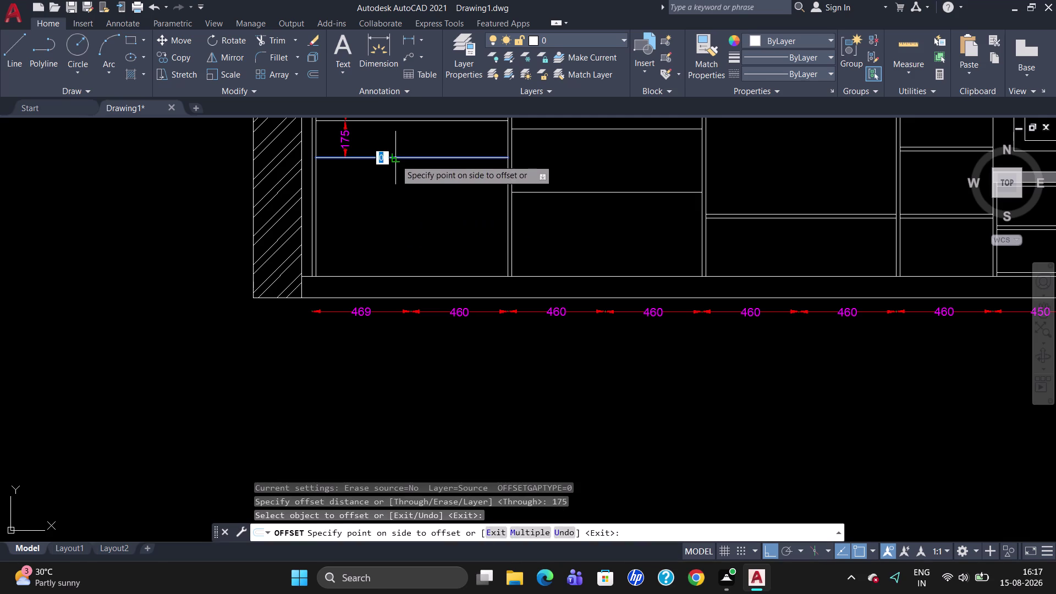
click(393, 186)
click(393, 193)
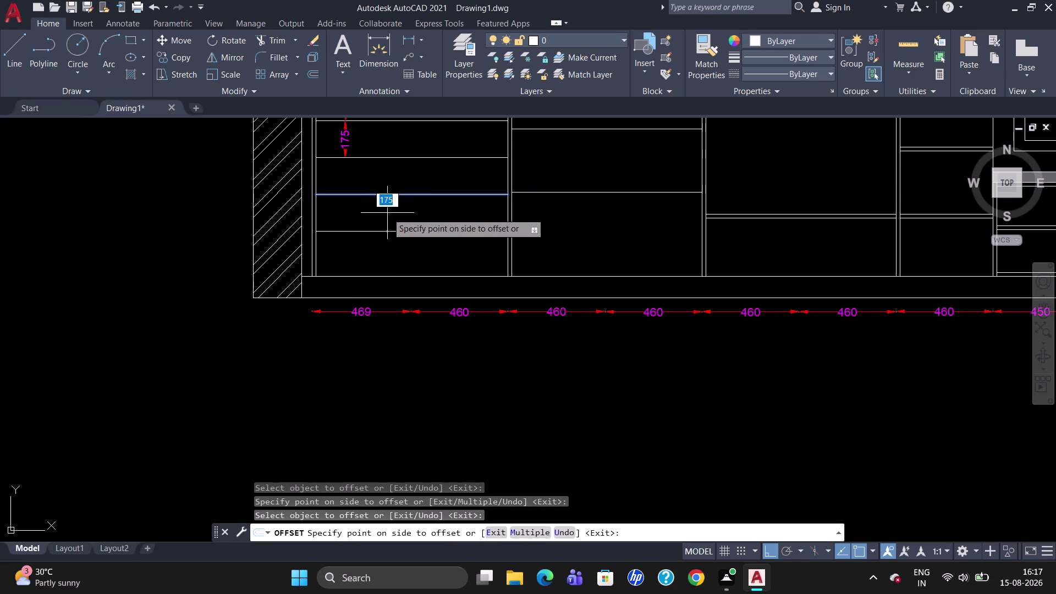
Offset the new line 18 for shelf thickness, then 250 lower.
text(18)
key(Return)
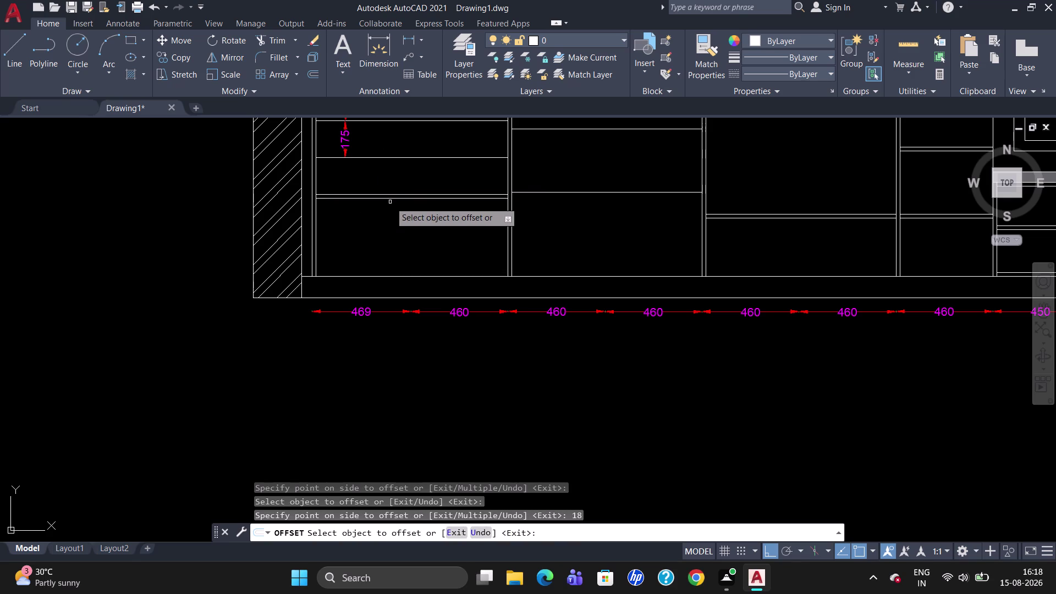
click(394, 199)
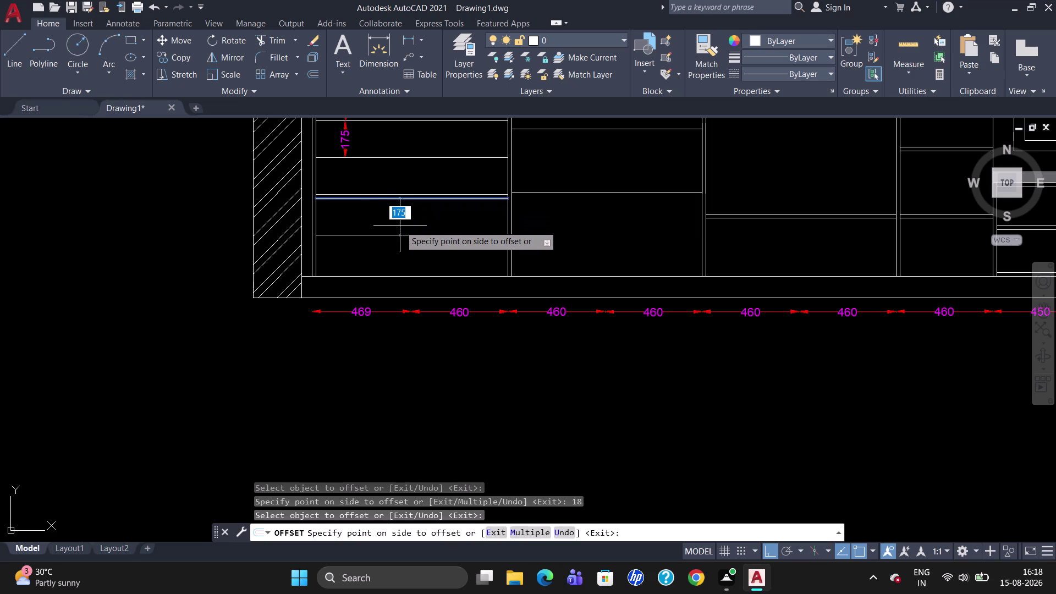
key(2)
text(5)
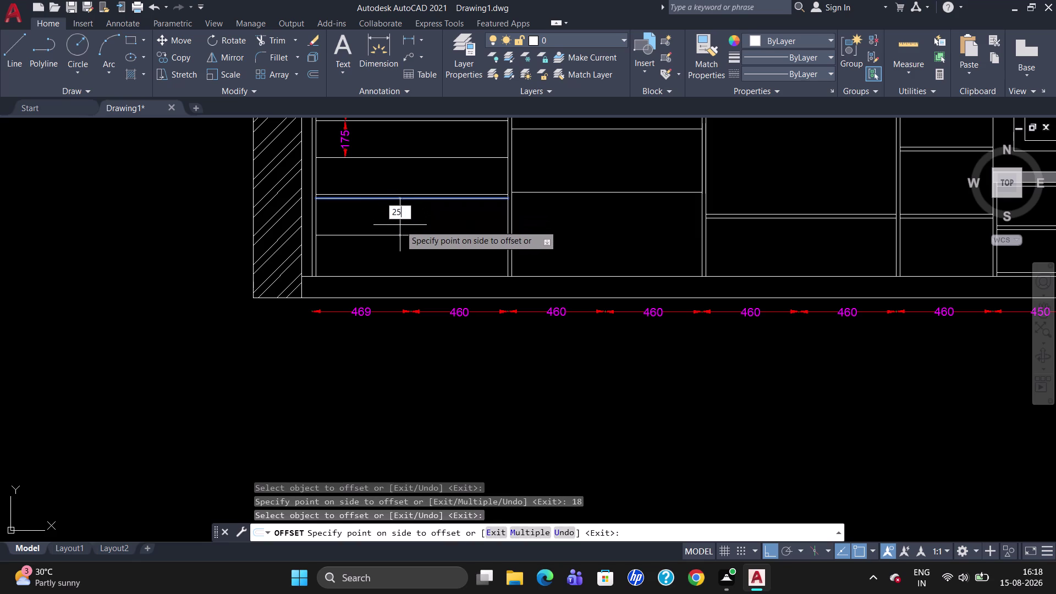
text(0)
key(Return)
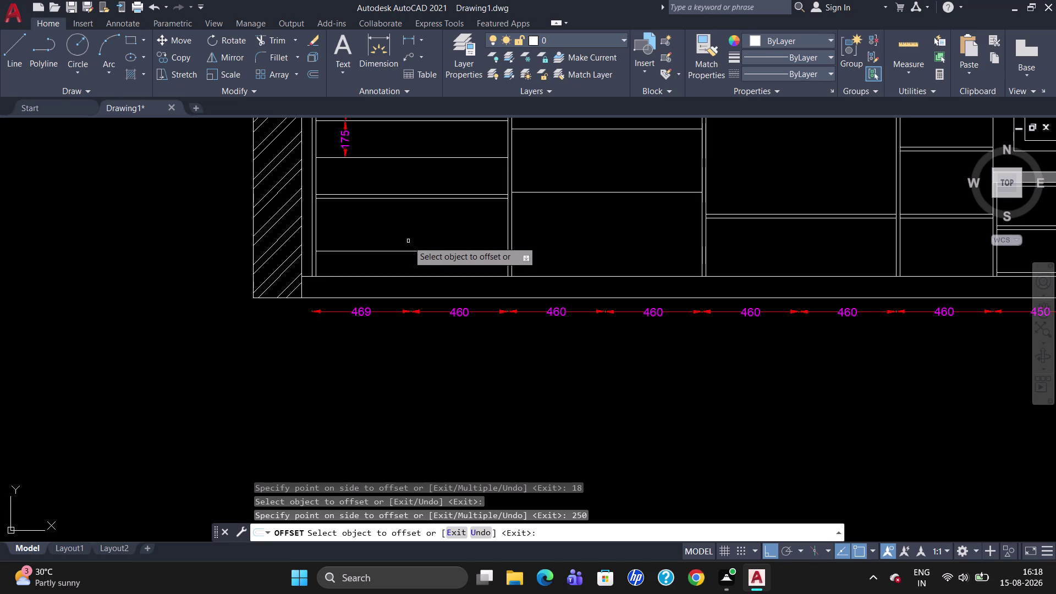
key(Escape)
Add a third 175 vertical dimension between the new shelf lines.
text(D)
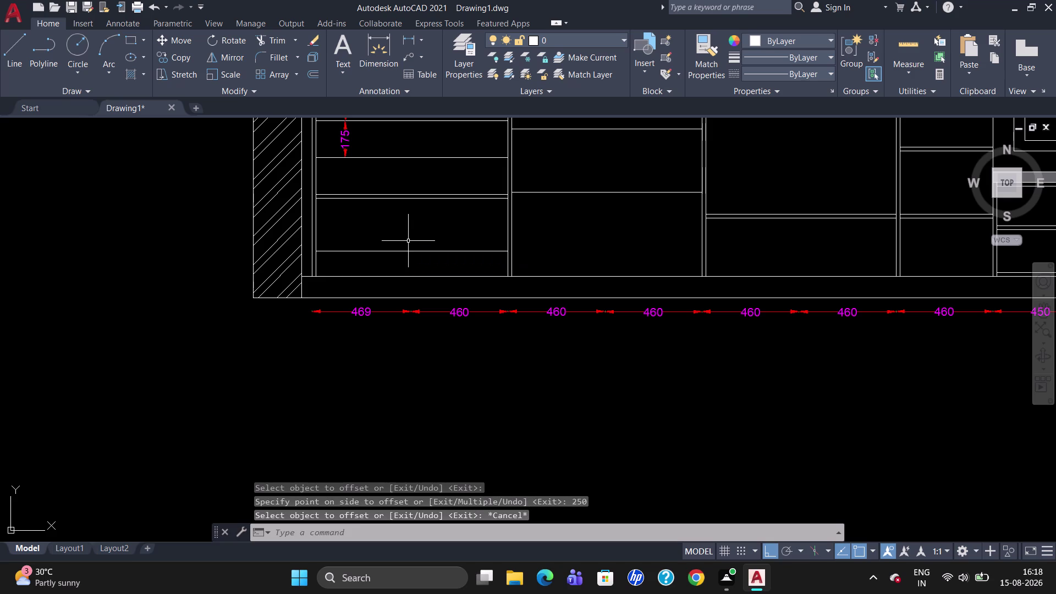
text(LI)
key(Return)
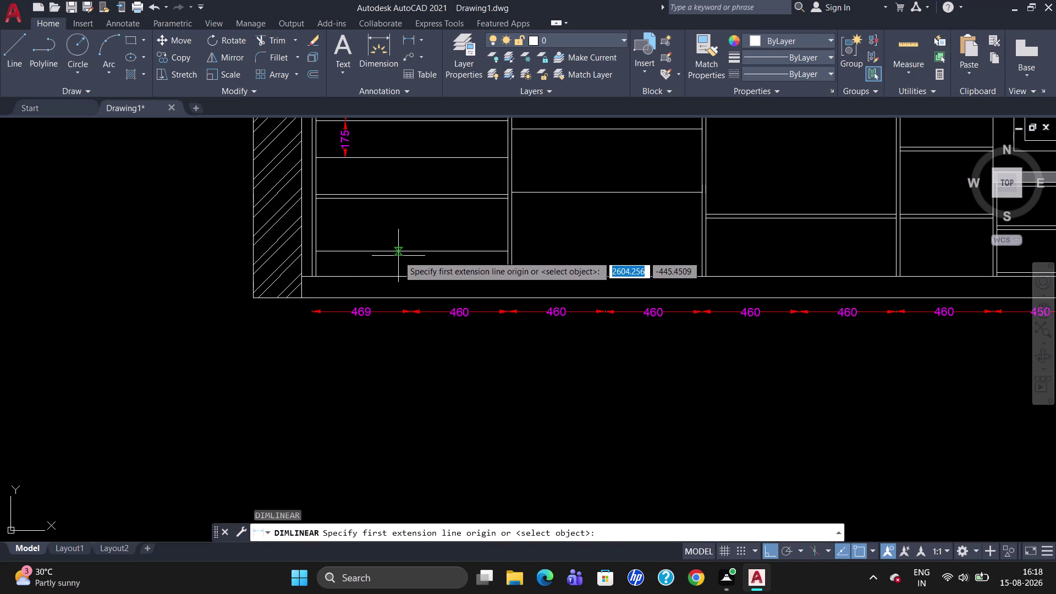
click(348, 161)
click(345, 194)
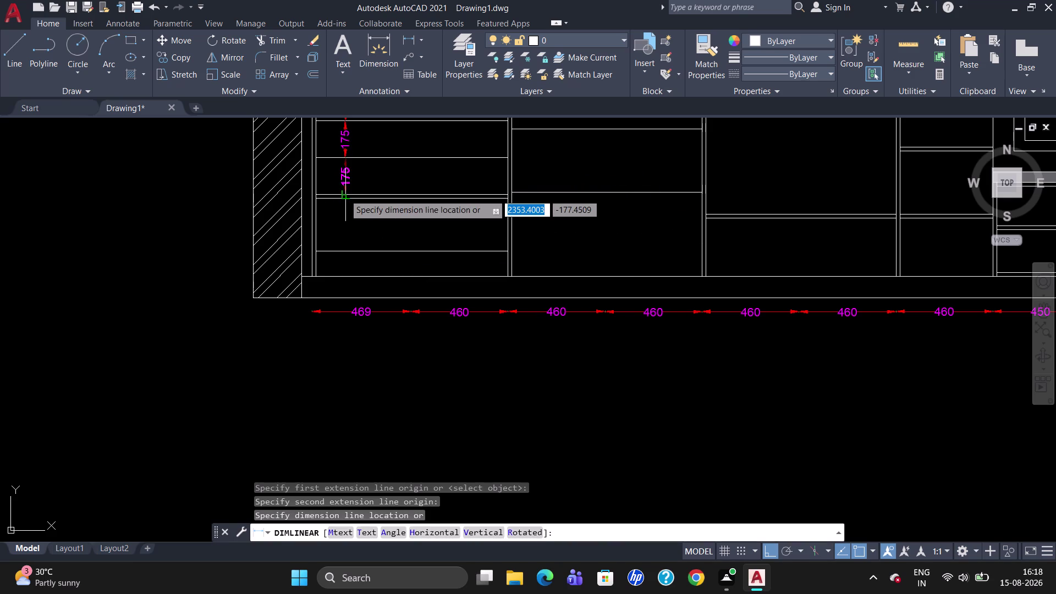
click(344, 193)
Add a 250 vertical dimension below it and zoom to check.
key(space)
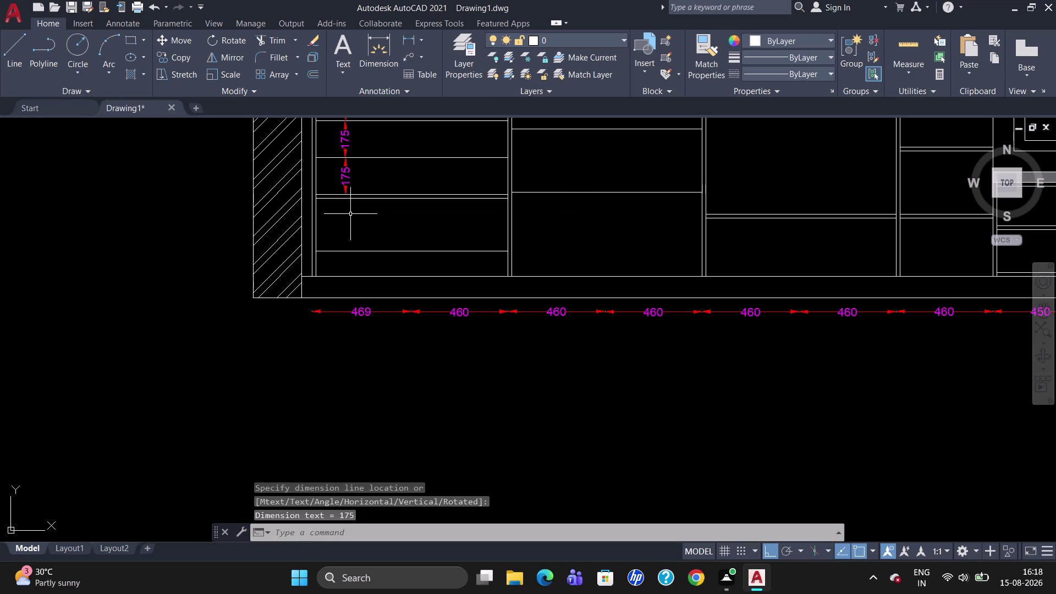
click(346, 202)
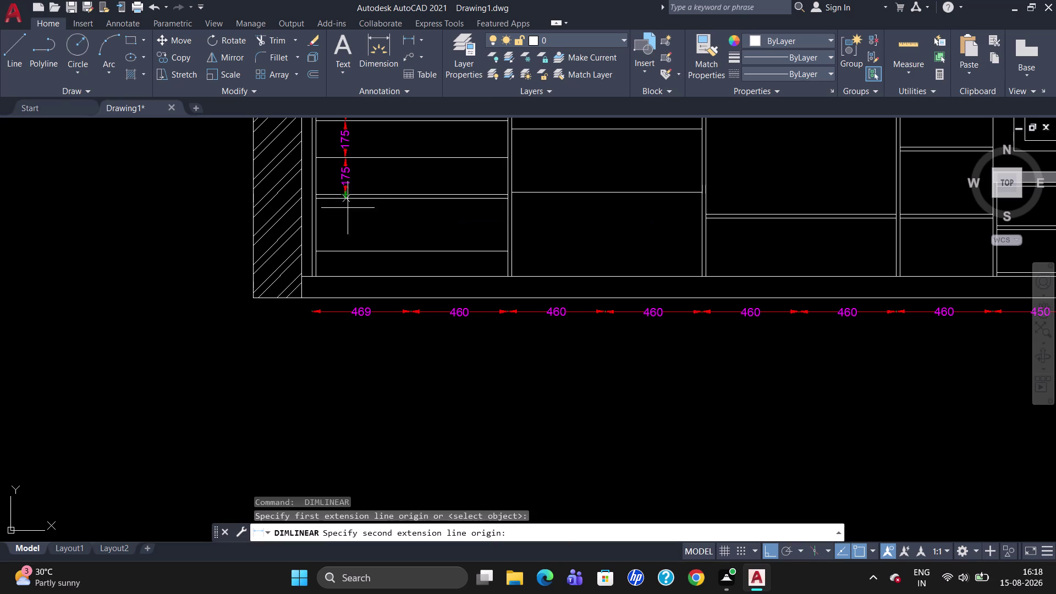
click(348, 250)
click(348, 250)
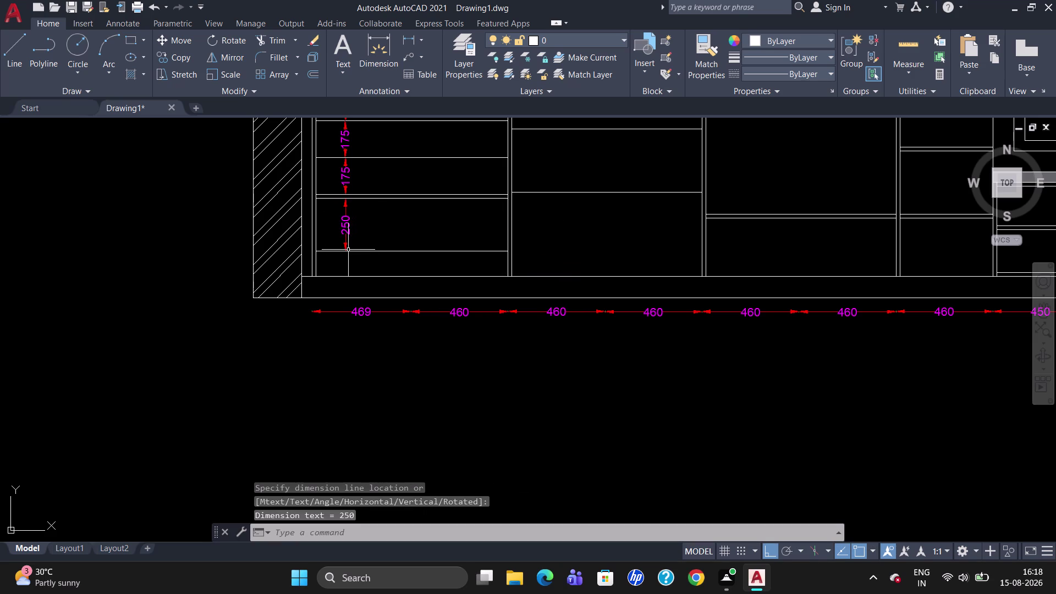
scroll(down, 3)
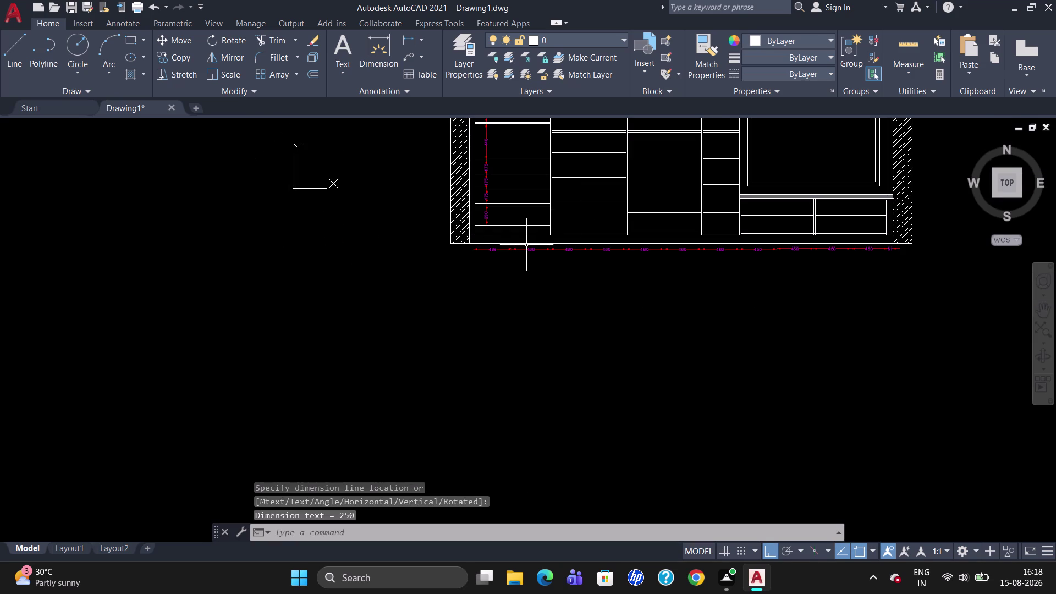
scroll(up, 3)
scroll(down, 3)
scroll(up, 3)
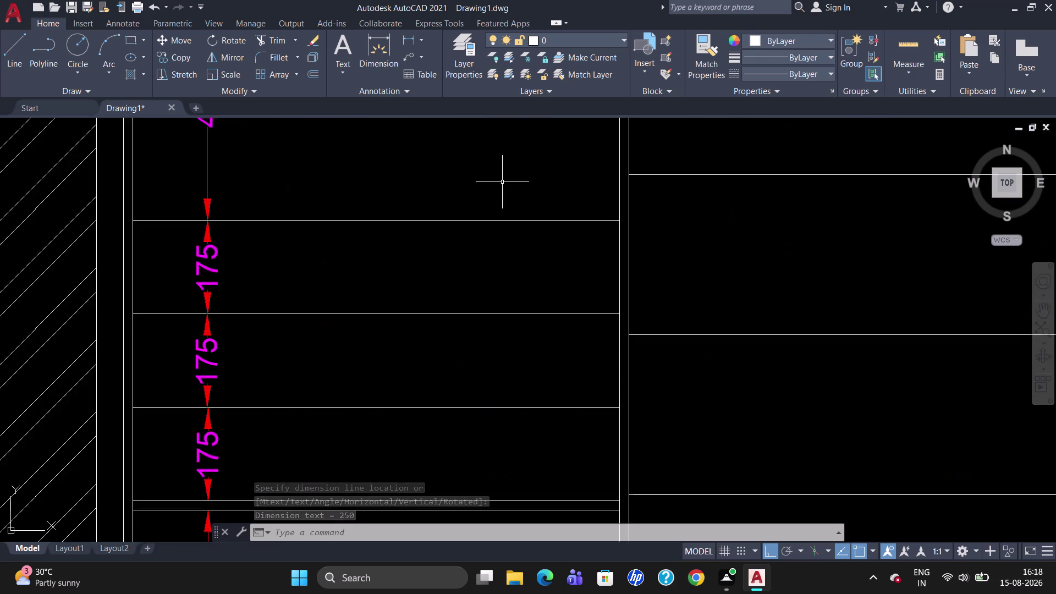
scroll(down, 3)
scroll(up, 3)
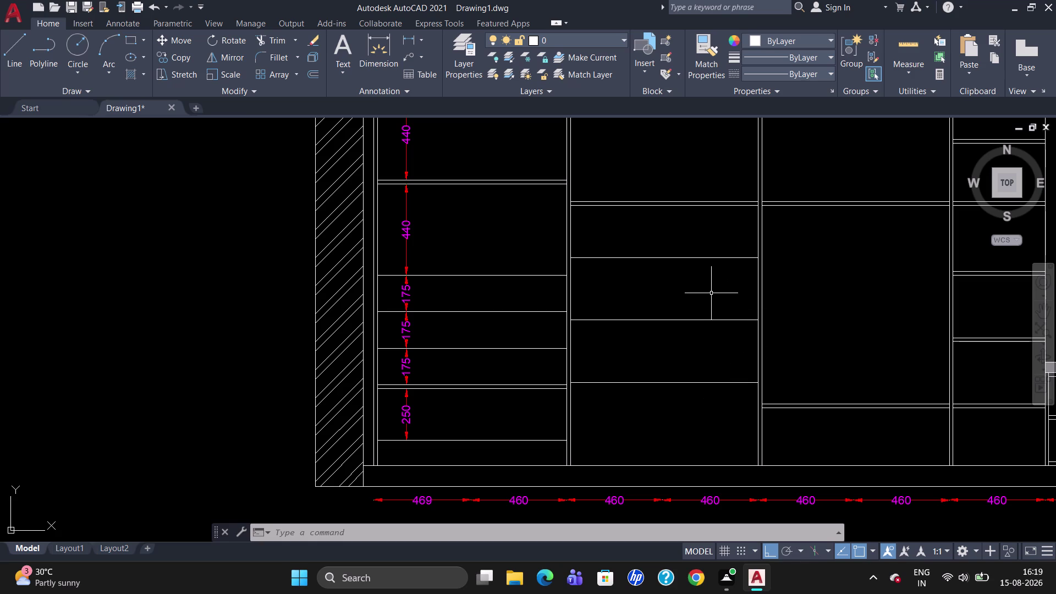
Dimension the top 250 shelf gap in the second column with DLI.
text(DLI)
key(Return)
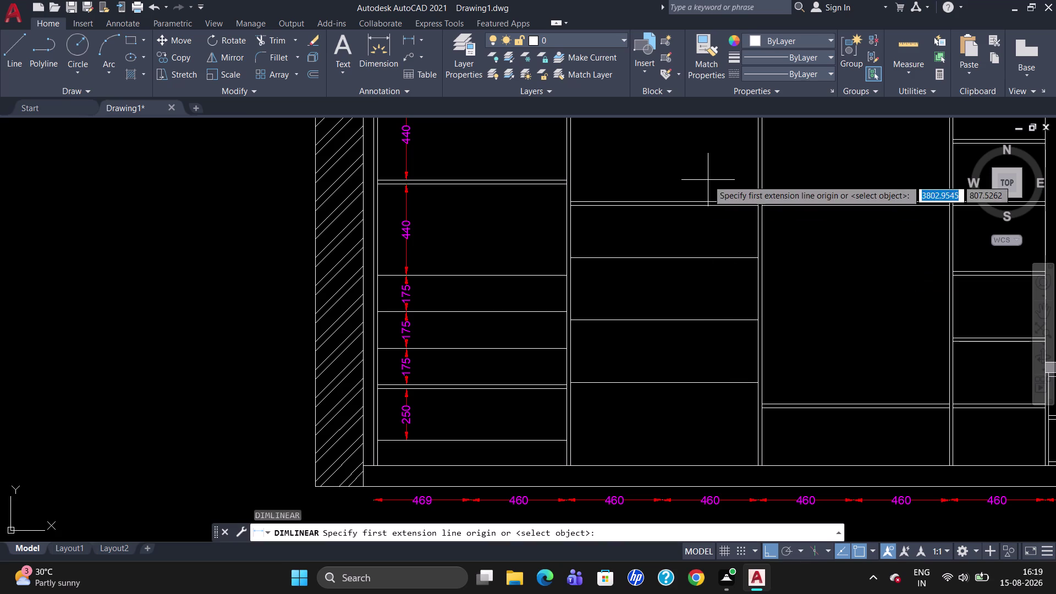
click(735, 210)
double_click(738, 256)
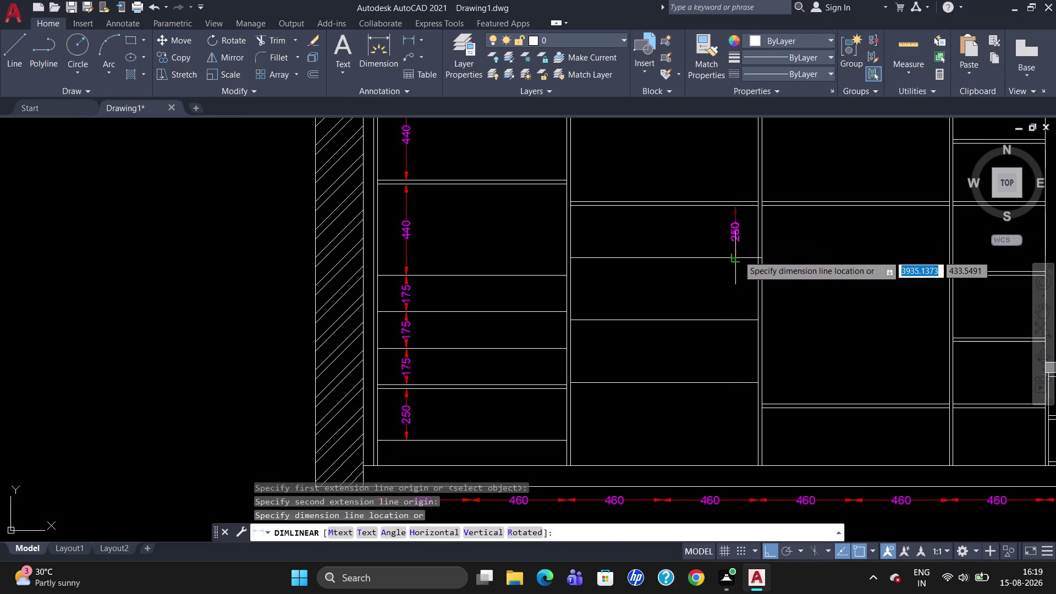
click(740, 290)
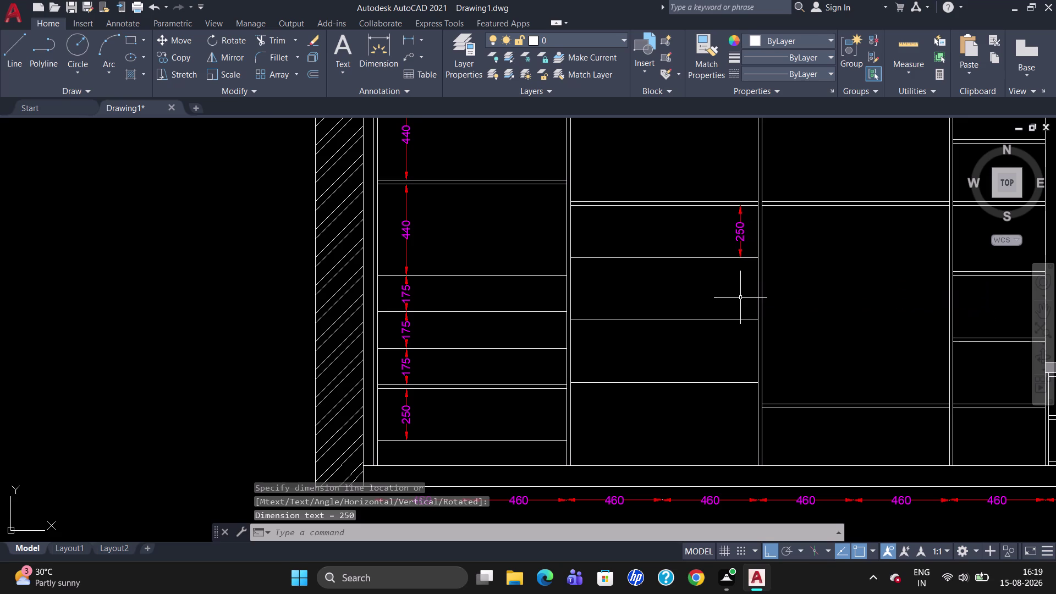
Add the 300 vertical dimension below the 250, retrying after a cancelled attempt.
text(DLI)
key(Return)
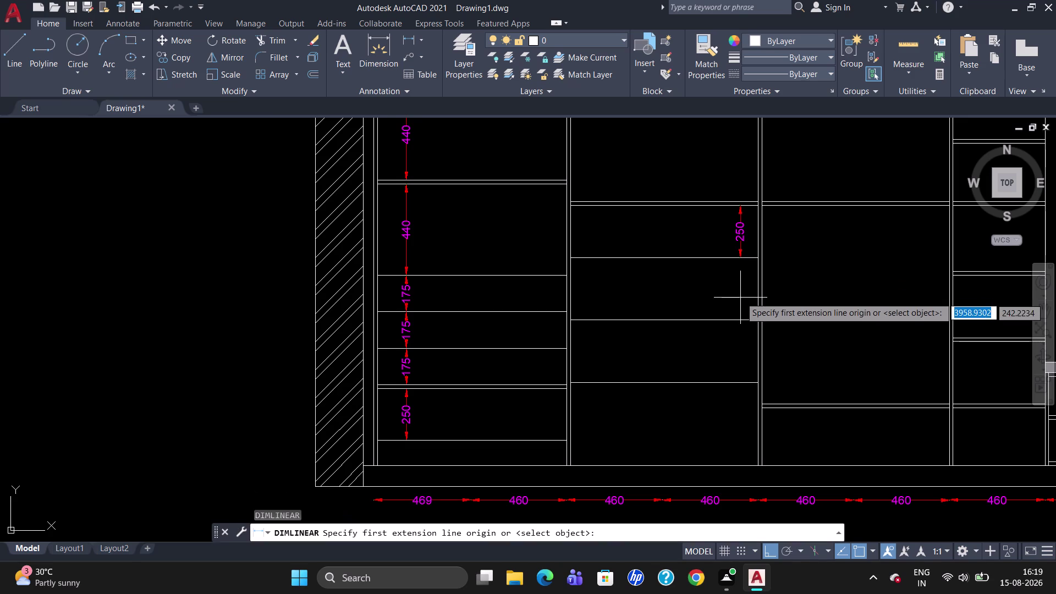
click(742, 260)
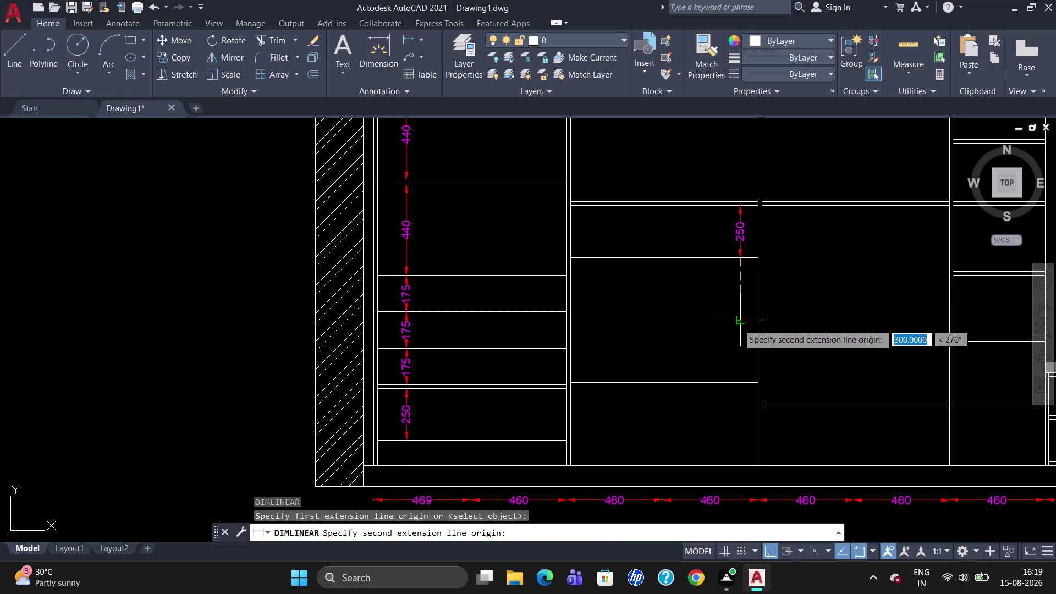
click(741, 321)
click(740, 320)
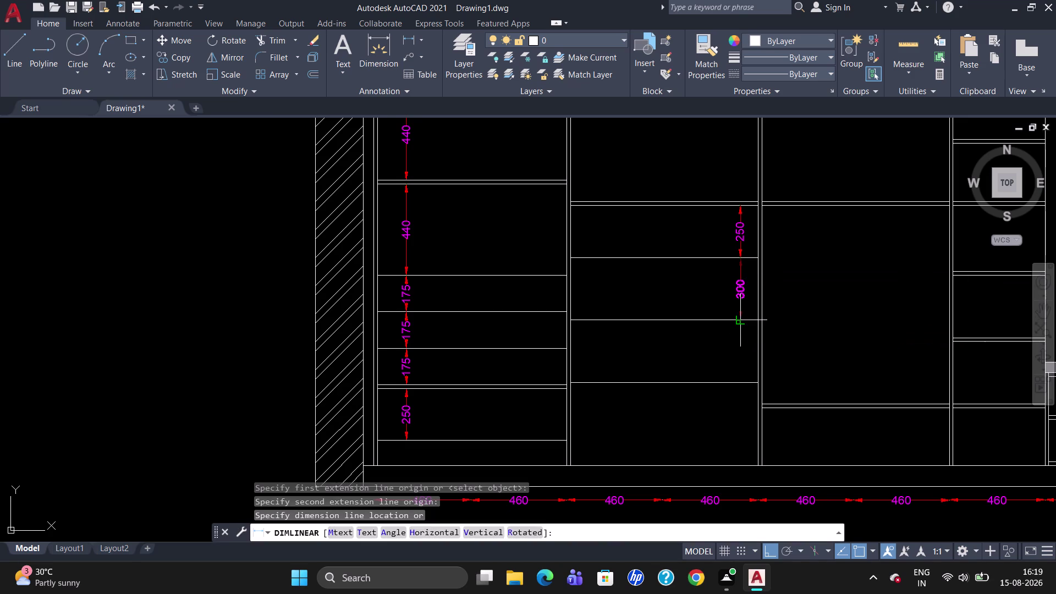
key(Escape)
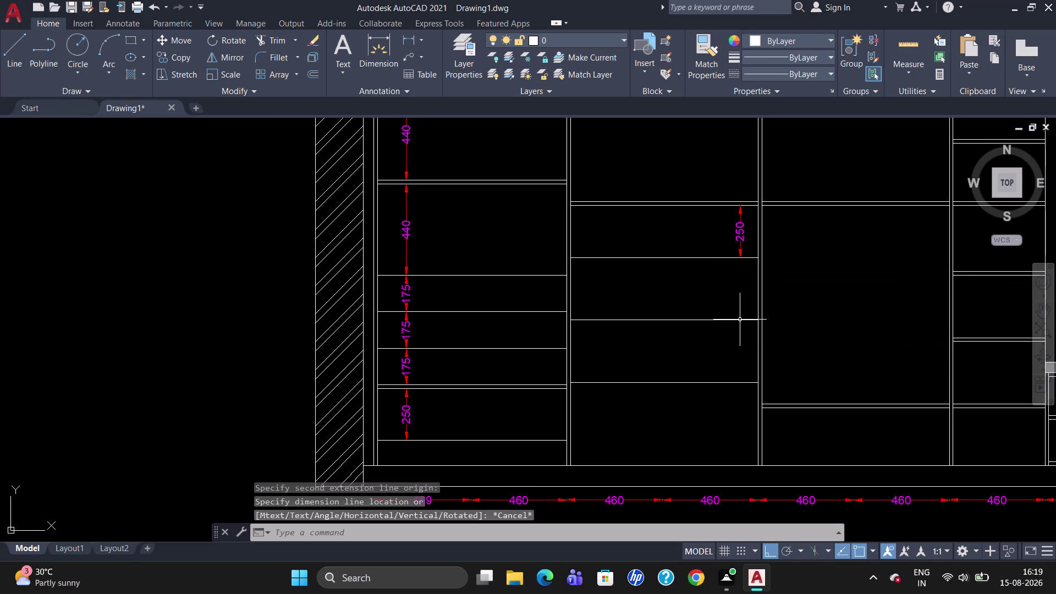
text(DLI)
key(Return)
click(743, 258)
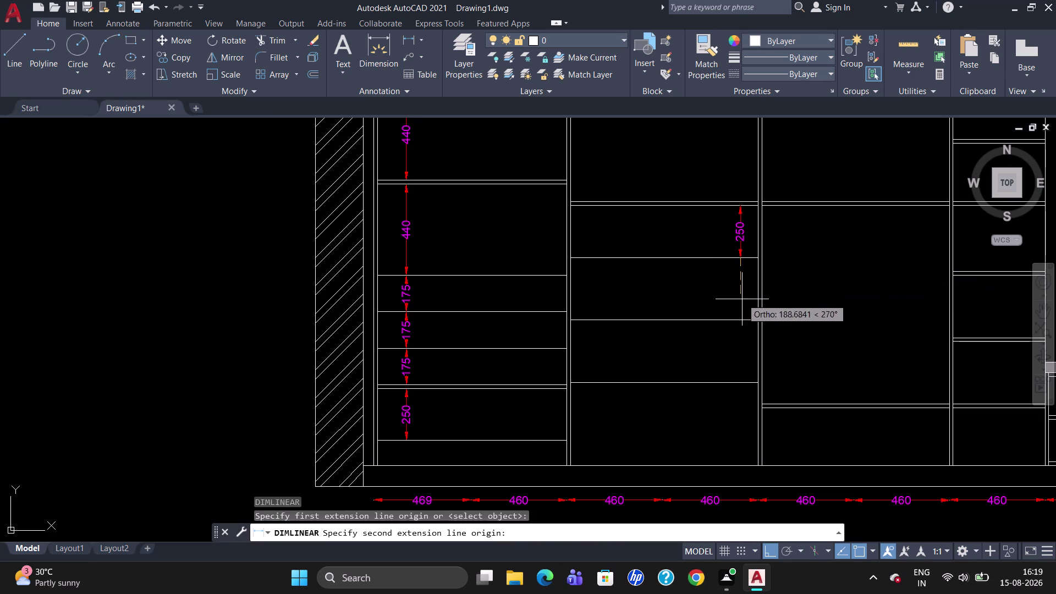
click(742, 320)
click(742, 320)
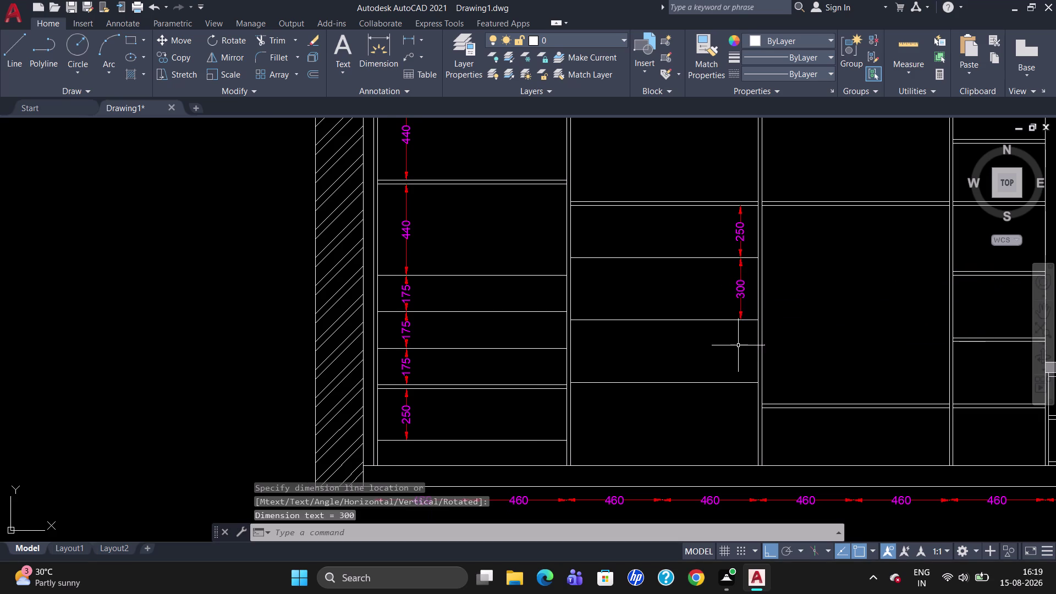
Add the second 300 vertical dimension below the first 300.
key(space)
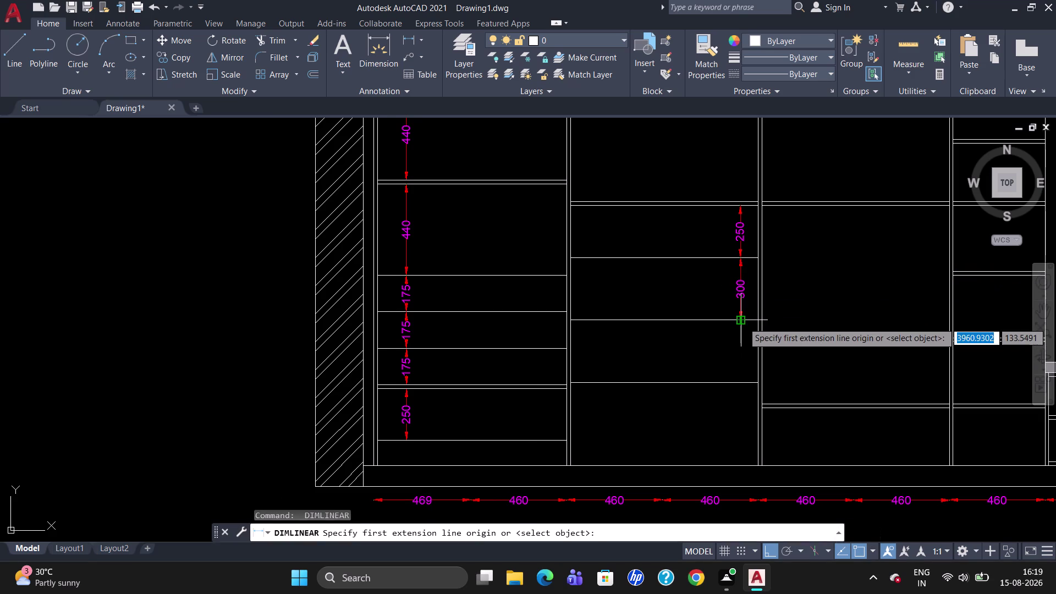
click(742, 322)
click(743, 384)
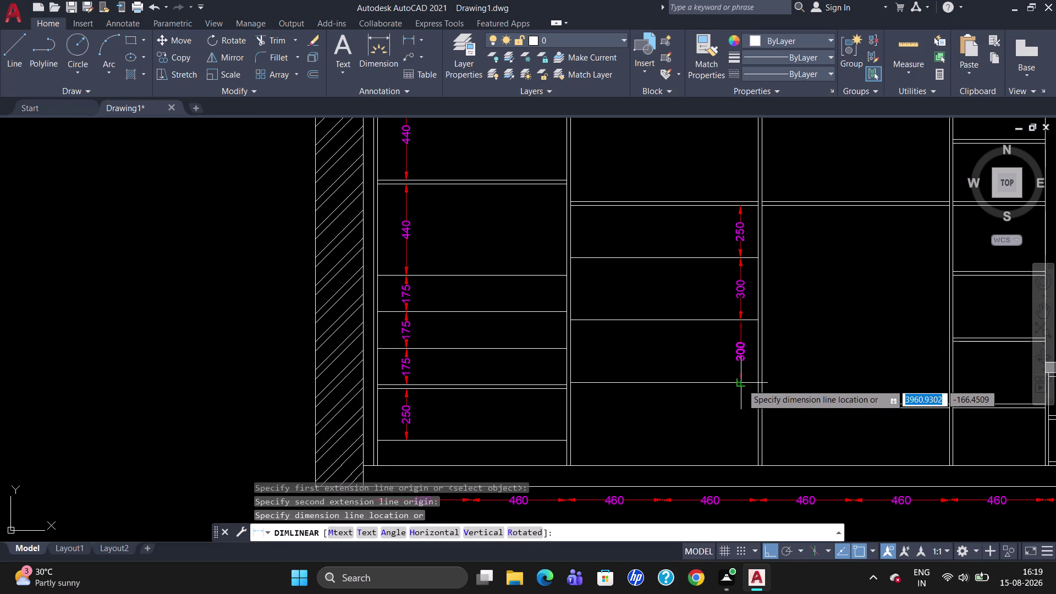
click(742, 384)
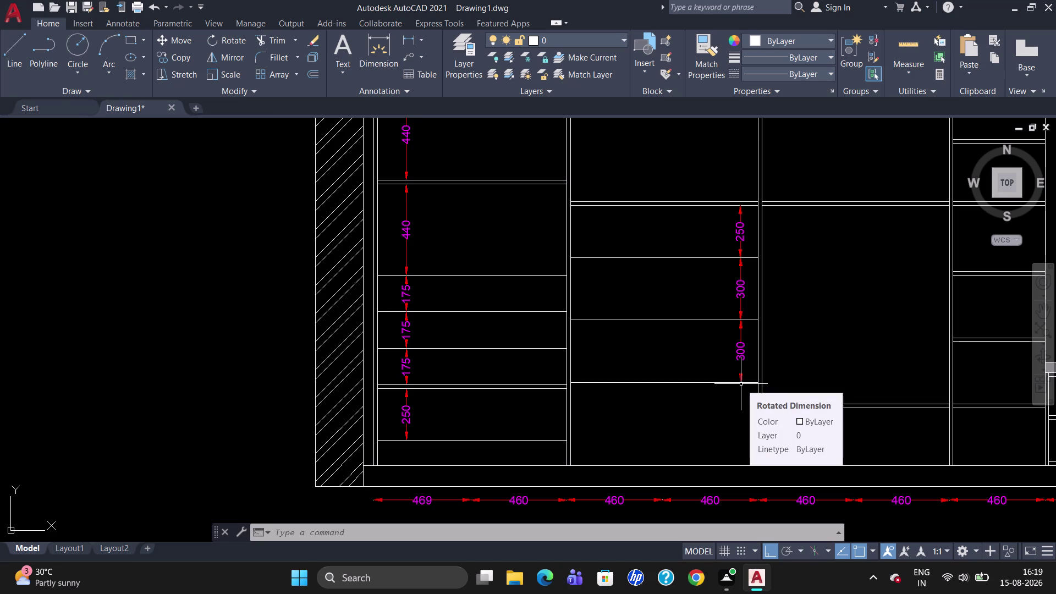
Dimension the 400 gap from the last shelf to the column bottom.
text(D)
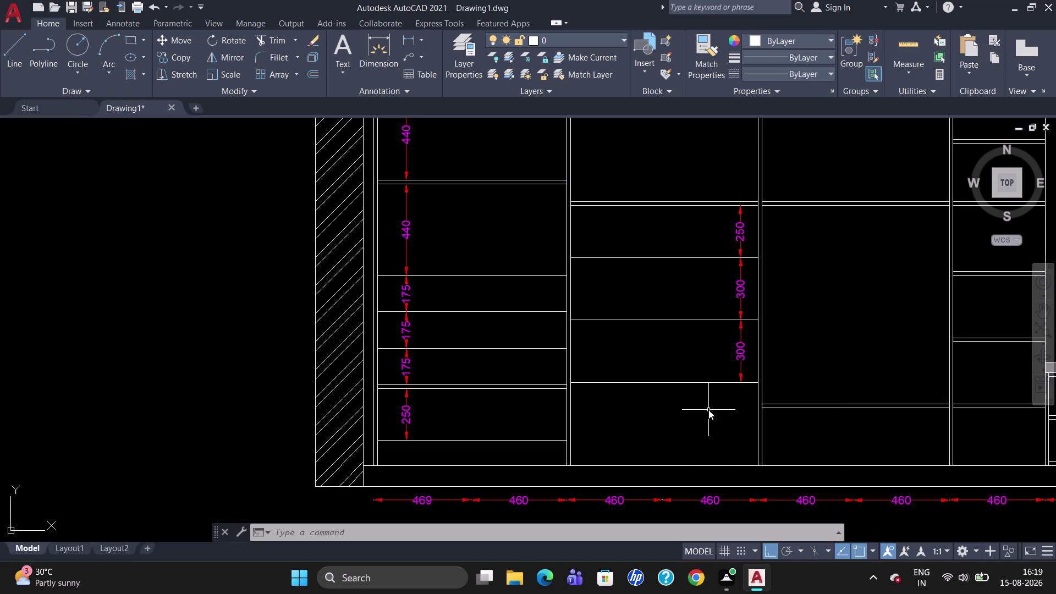
text(LI)
key(Return)
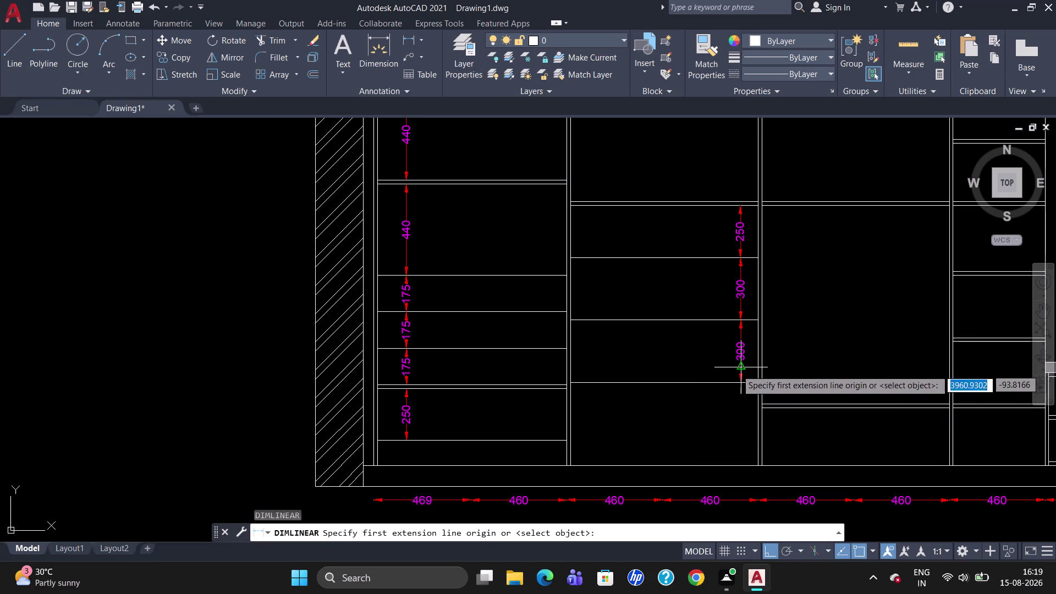
click(742, 387)
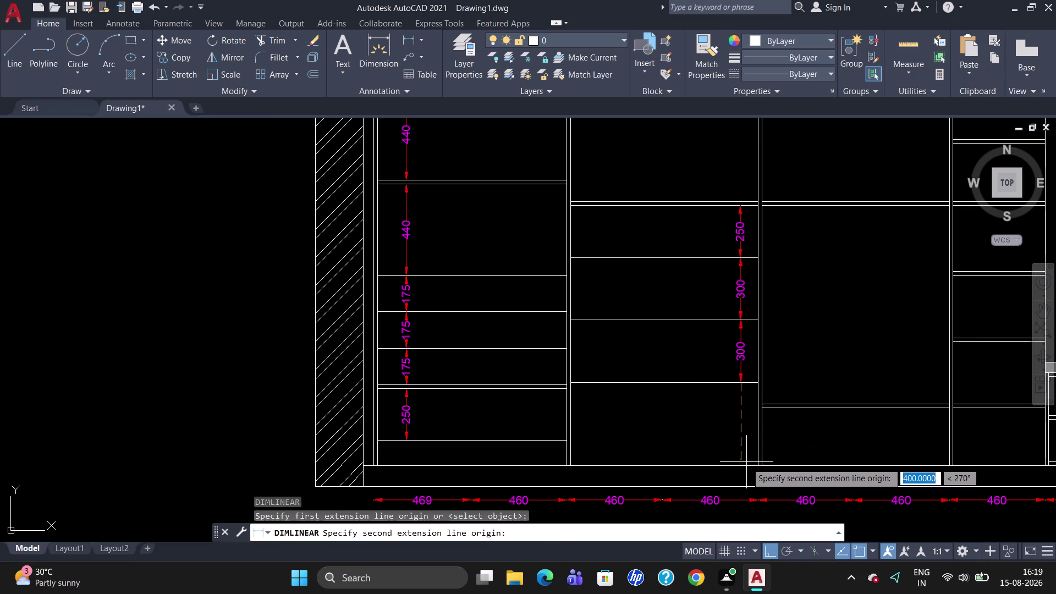
click(745, 462)
click(745, 462)
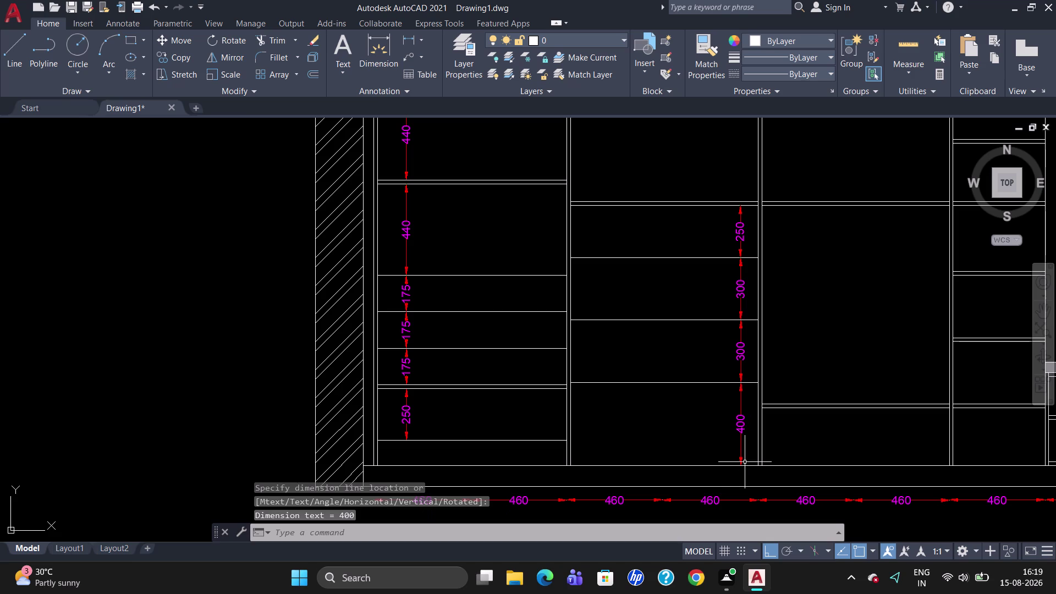
Start an overall 680 dimension to the column bottom, then cancel it.
text(DL)
text(I)
key(Return)
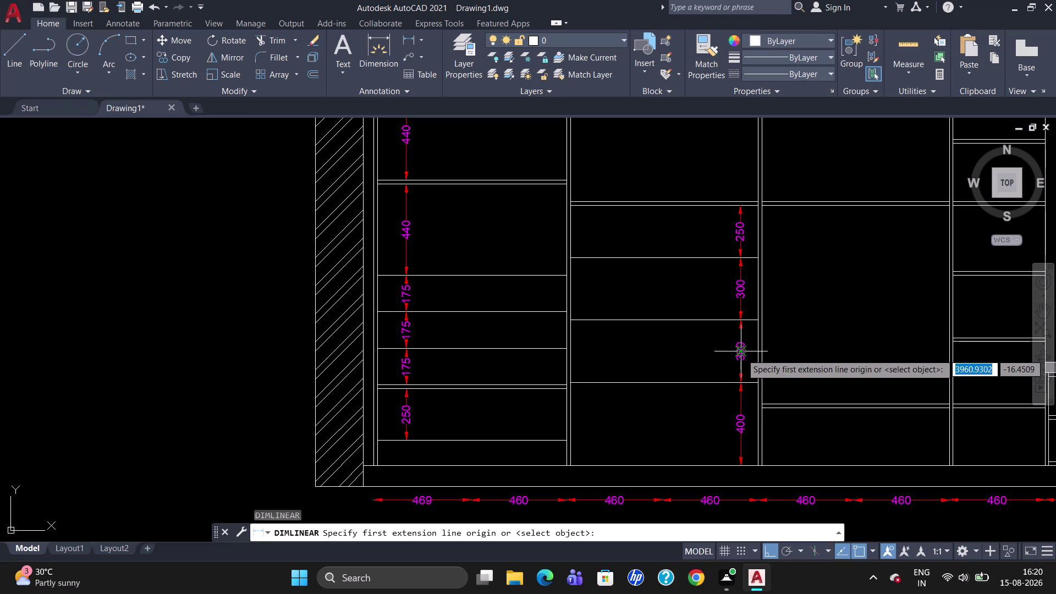
click(741, 319)
click(742, 463)
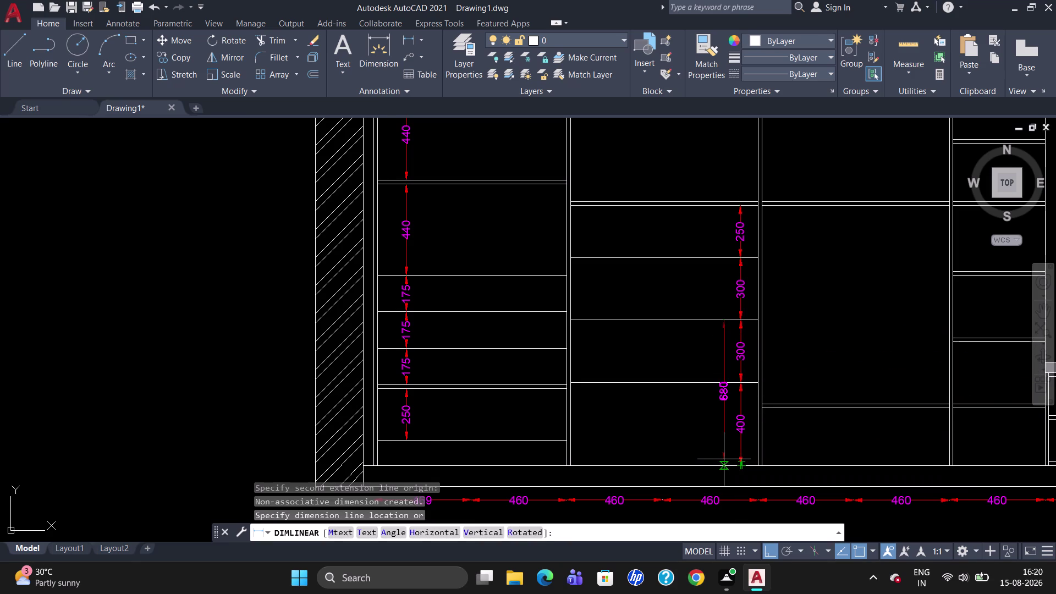
key(Escape)
Zoom out and place a 954 vertical dimension on the third column's lower compartment.
scroll(down, 3)
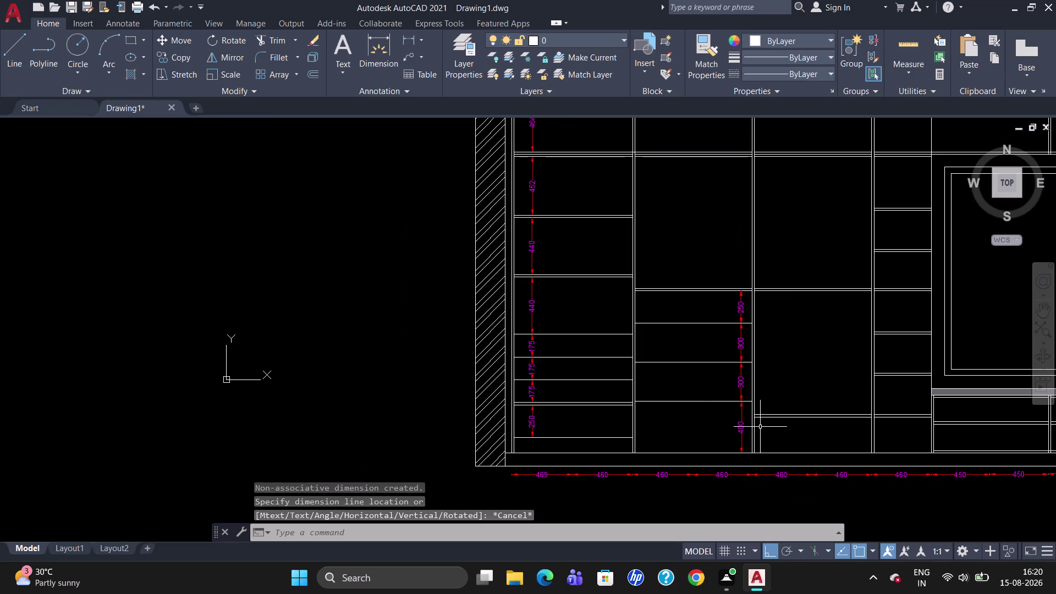
scroll(down, 3)
scroll(up, 3)
scroll(down, 3)
scroll(up, 3)
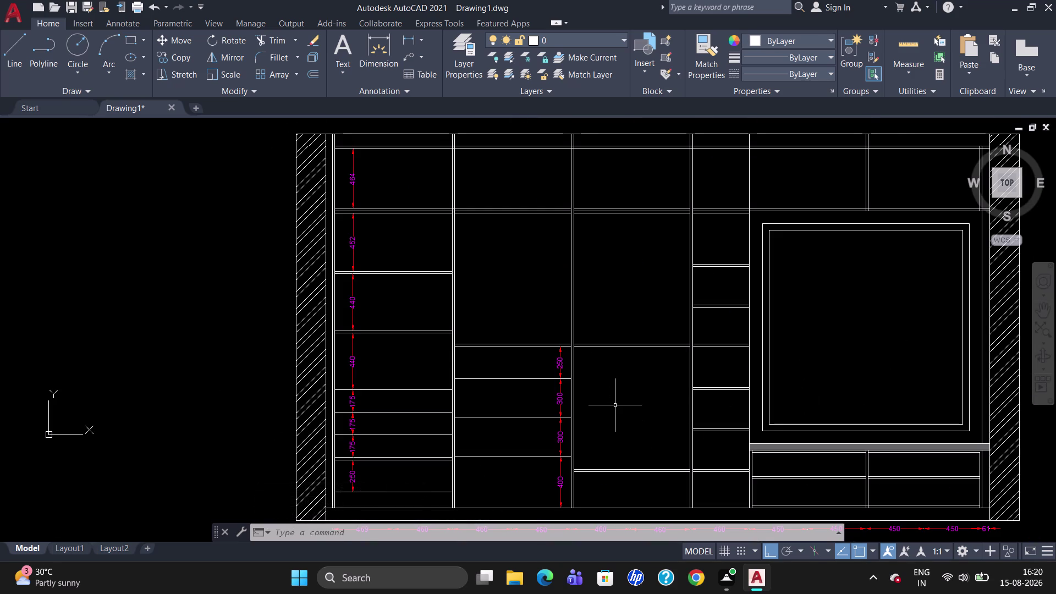
text(DLI)
key(Return)
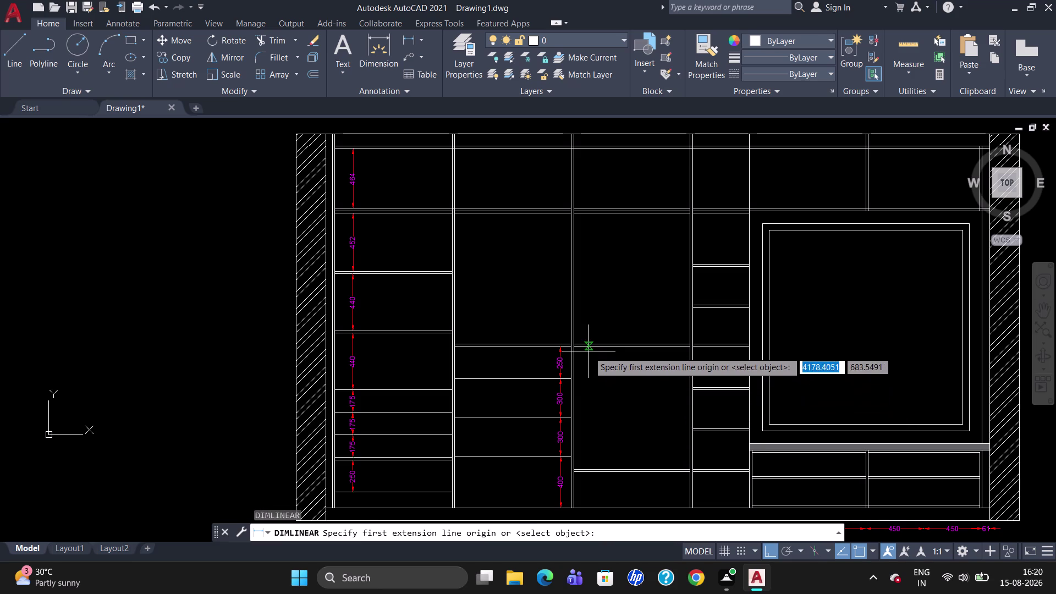
click(588, 350)
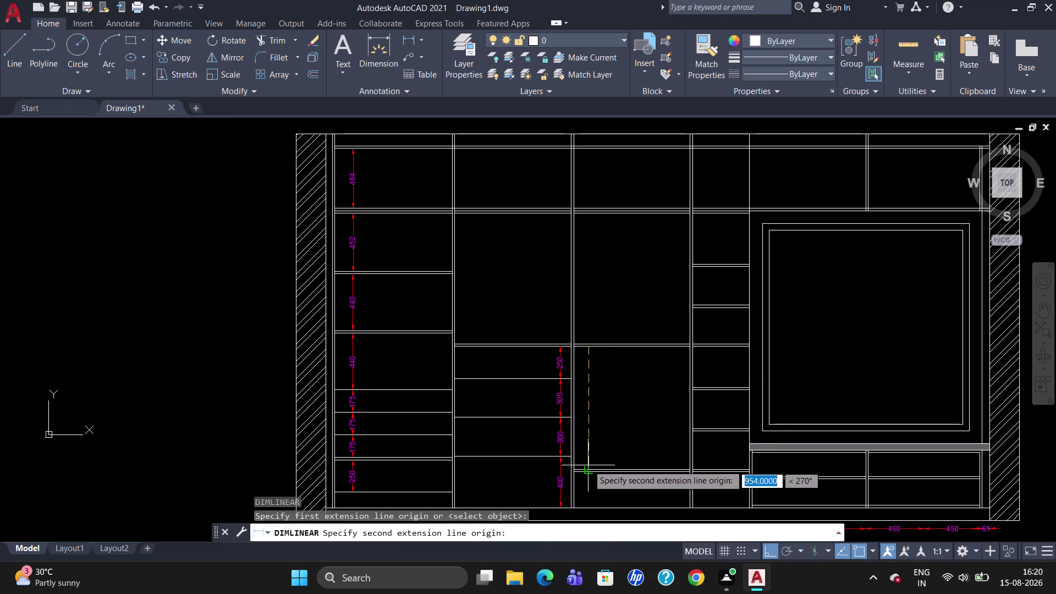
click(587, 464)
click(587, 462)
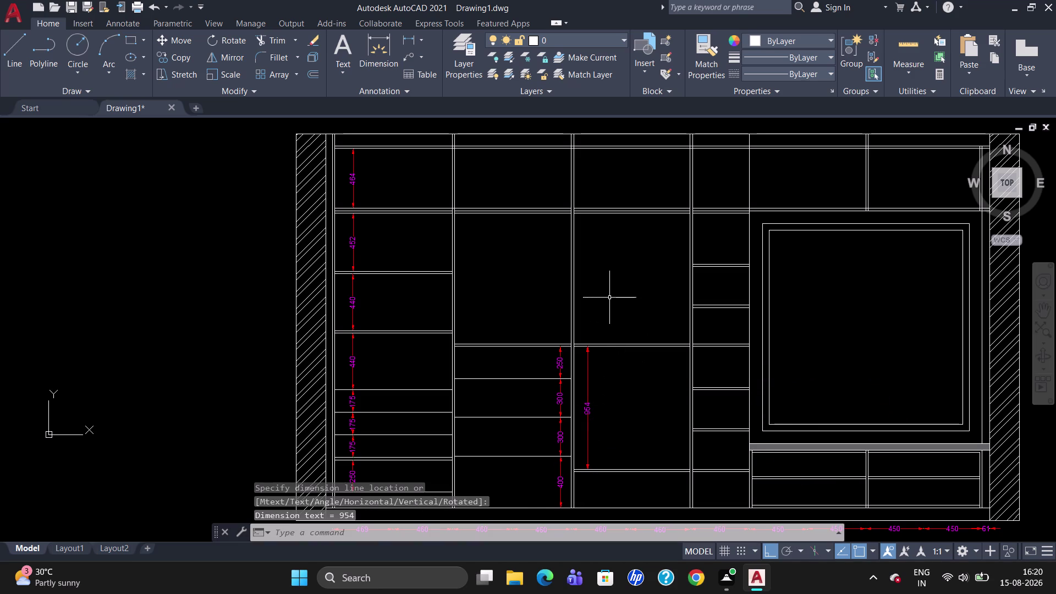
key(space)
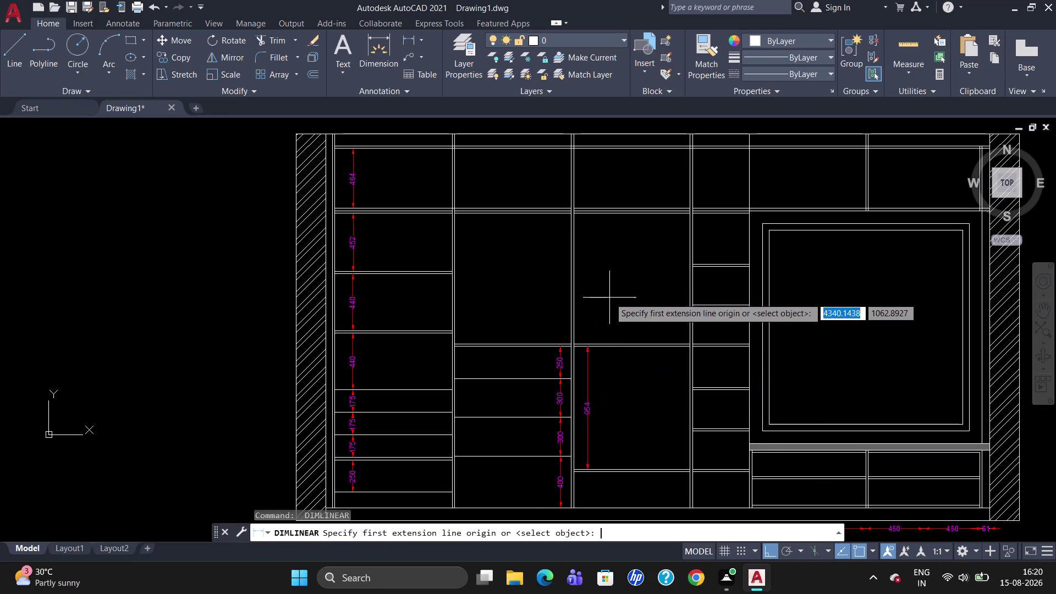